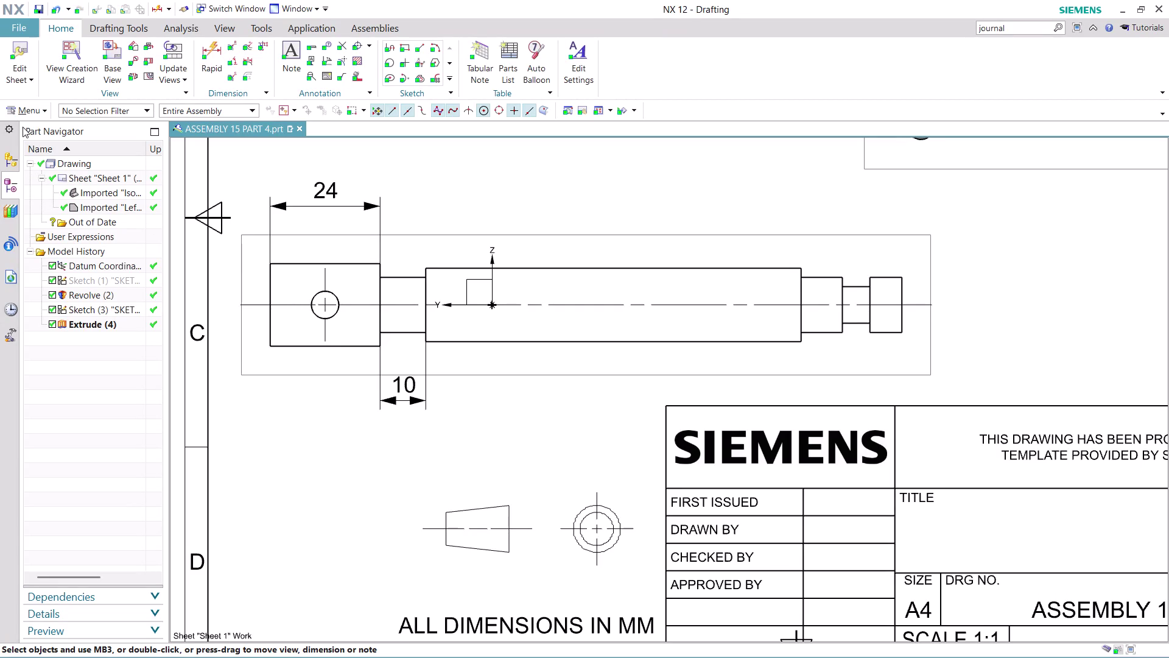
Switch from the drawing to Modeling and reopen Sketch (1) for editing.
click(15, 25)
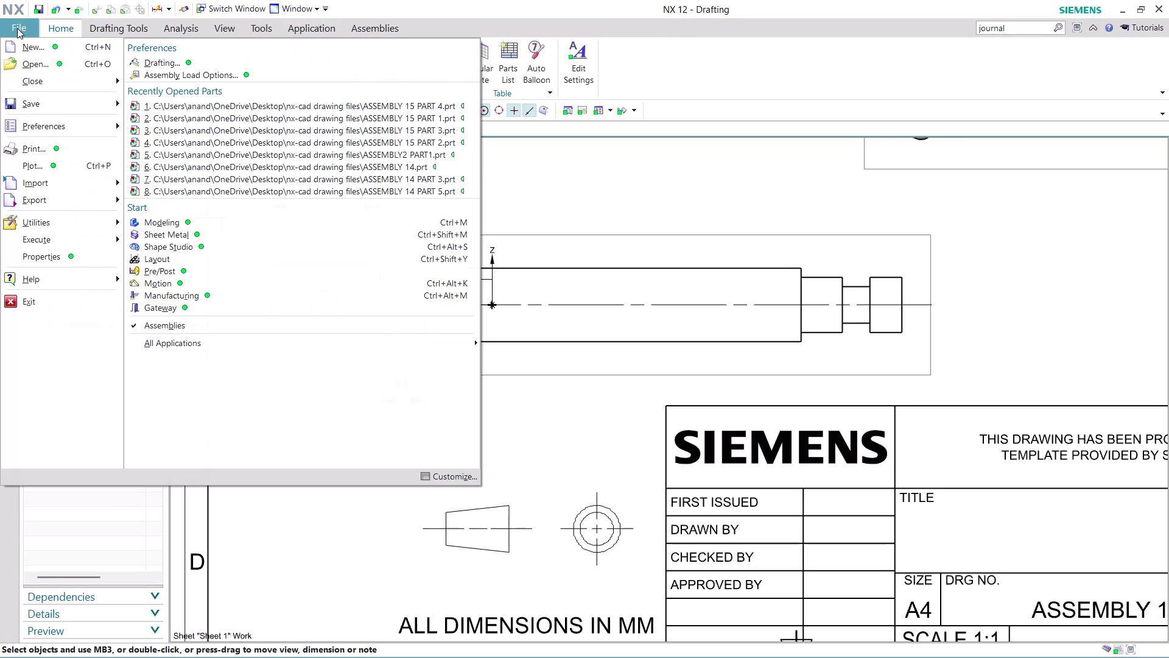
click(212, 224)
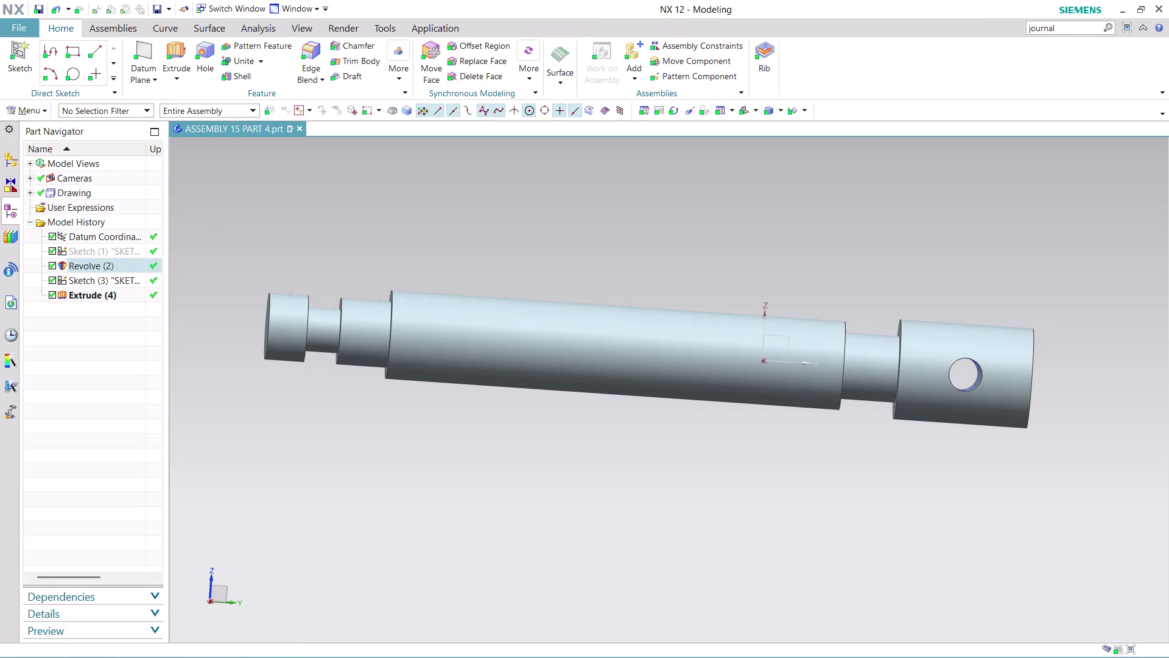
right_click(96, 249)
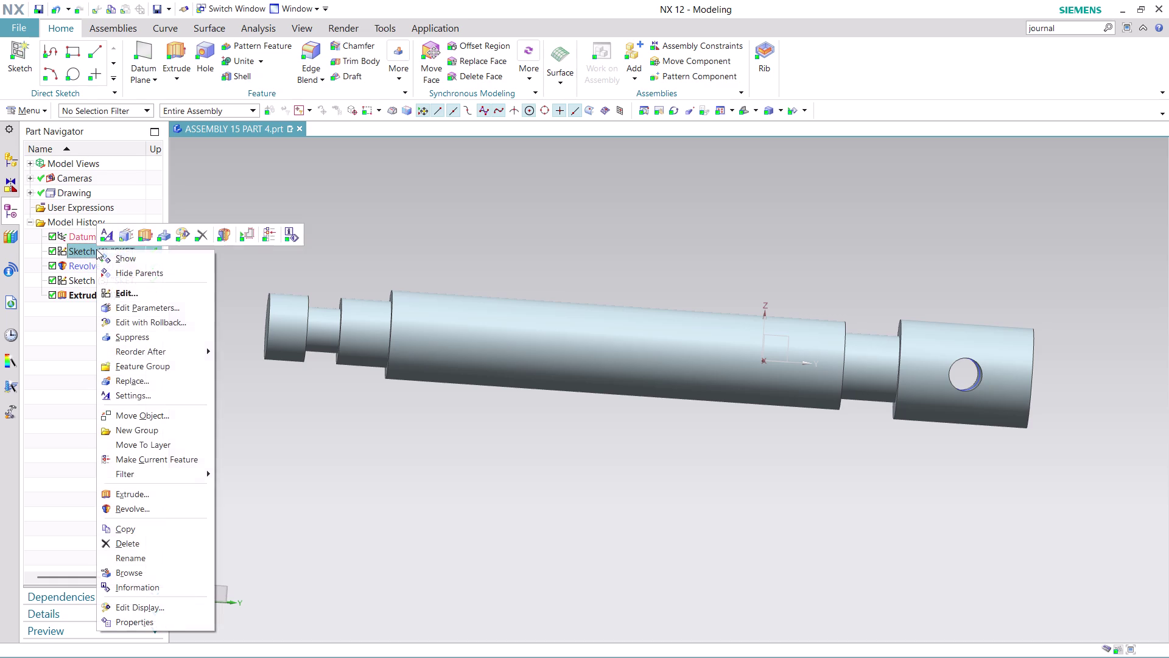
click(175, 320)
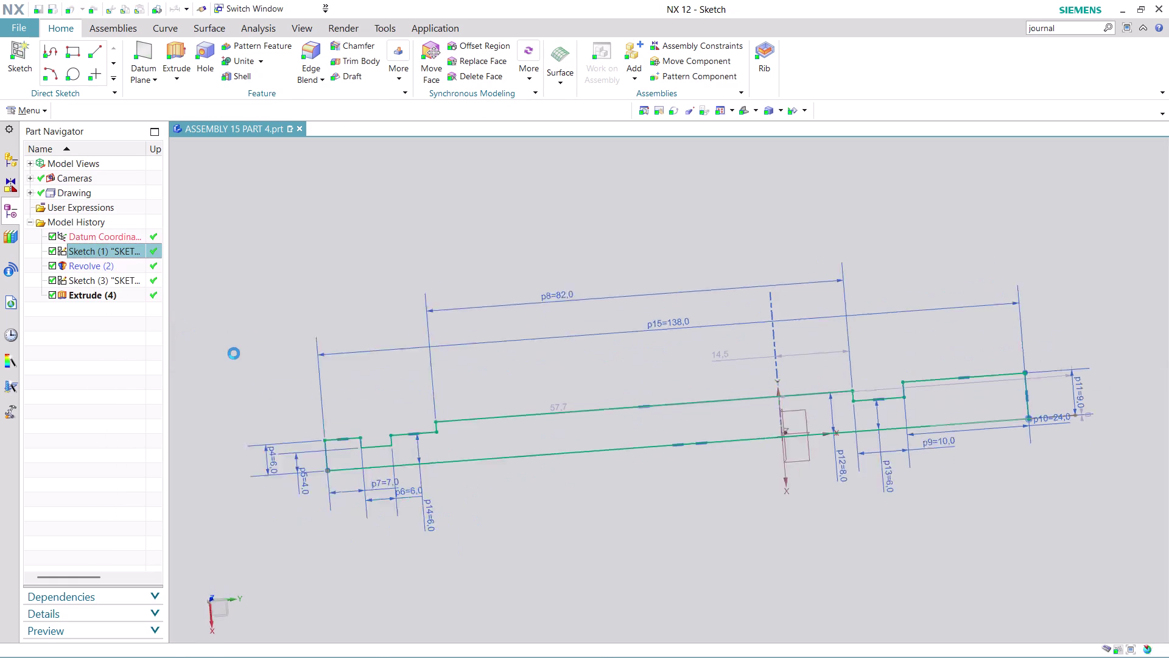
Start applying geometric constraints to the reopened shaft profile sketch.
scroll(up, 3)
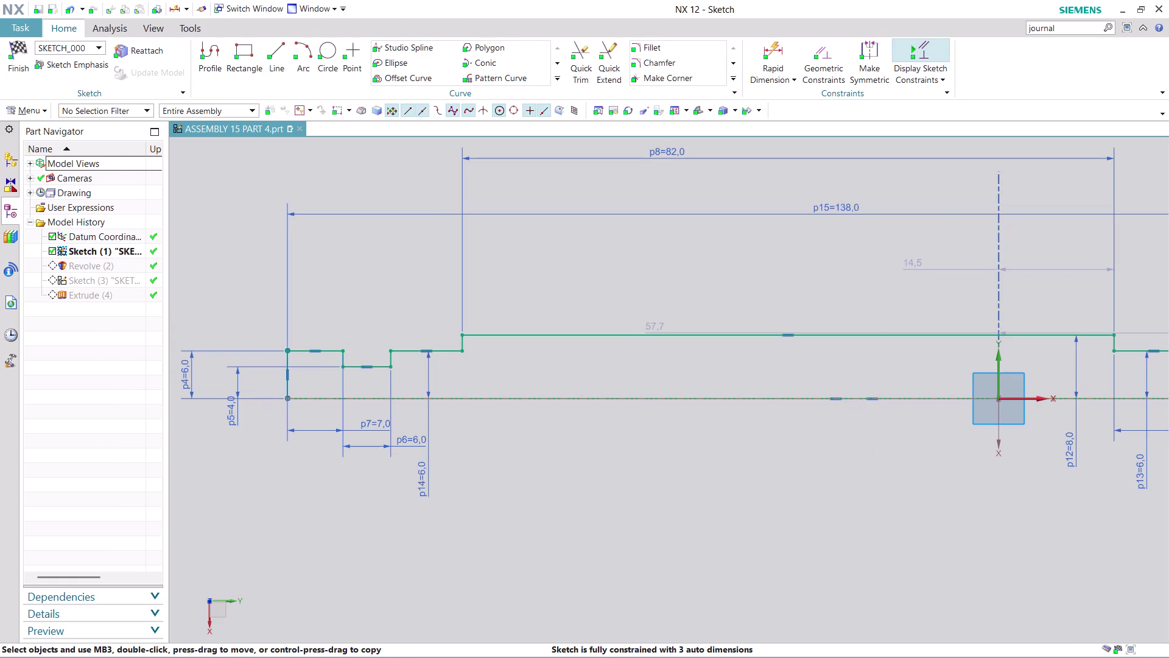
scroll(up, 3)
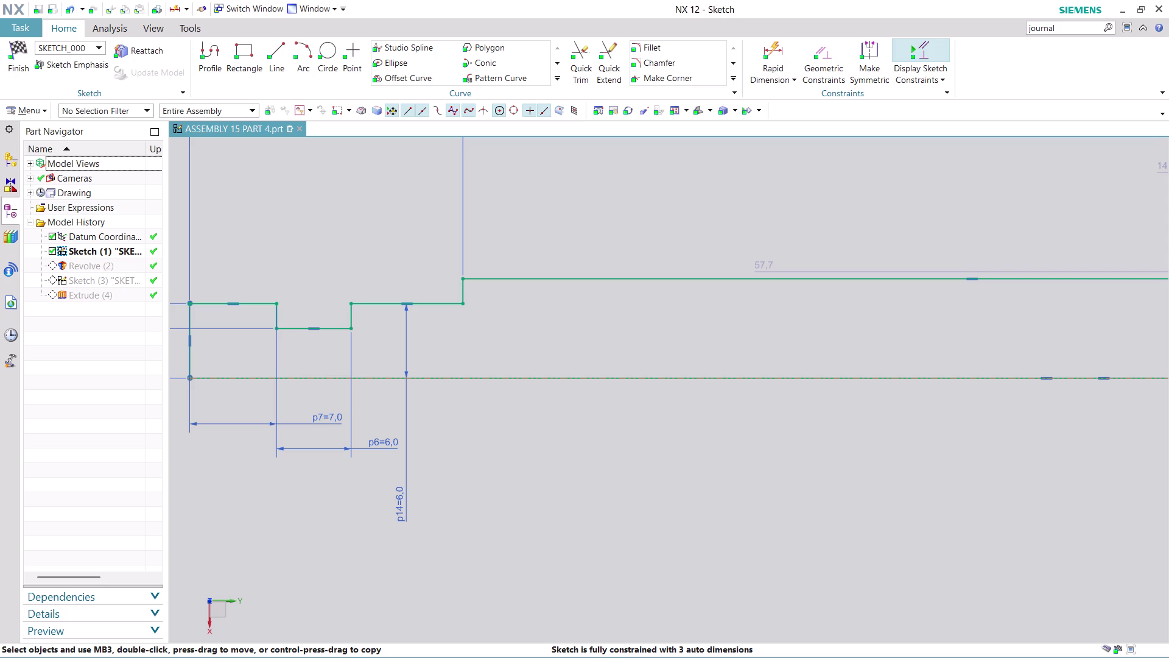
scroll(down, 3)
scroll(up, 3)
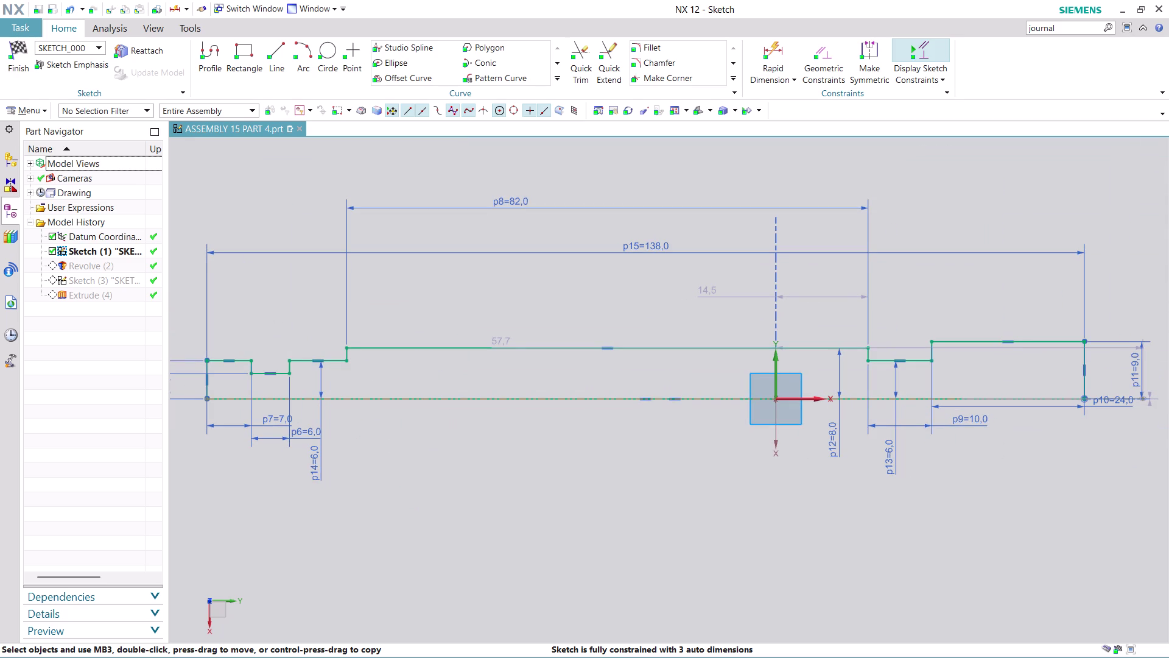
click(828, 56)
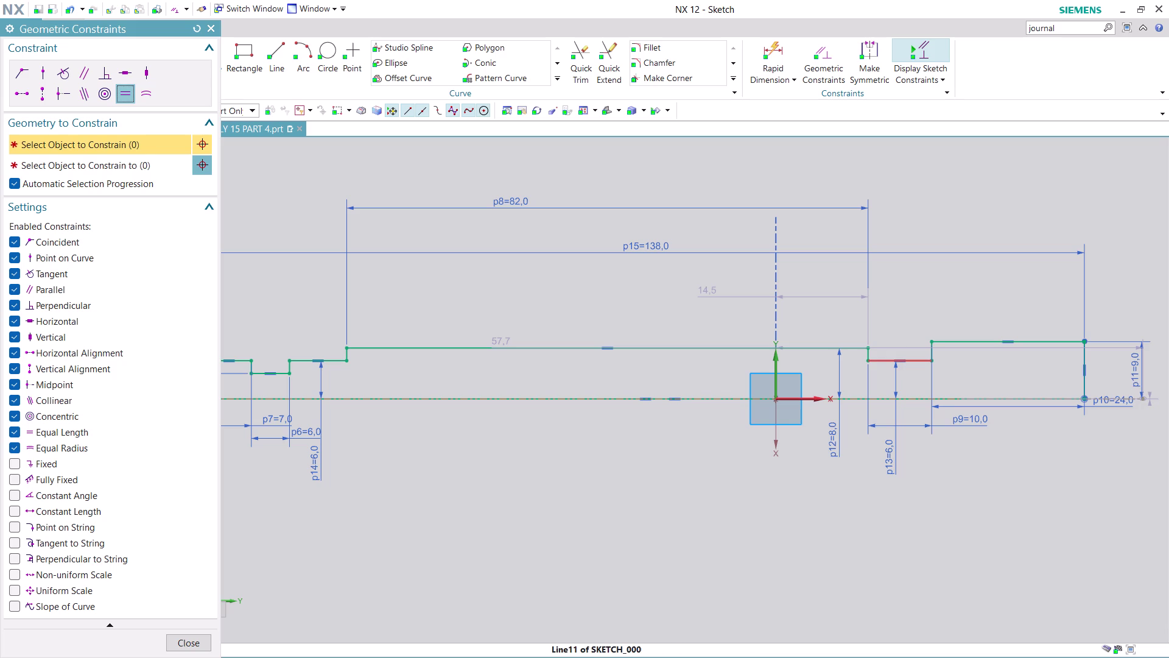
Try an Equal Length constraint on two lines, dismiss the overconstraint warning, and undo it.
click(923, 363)
click(332, 357)
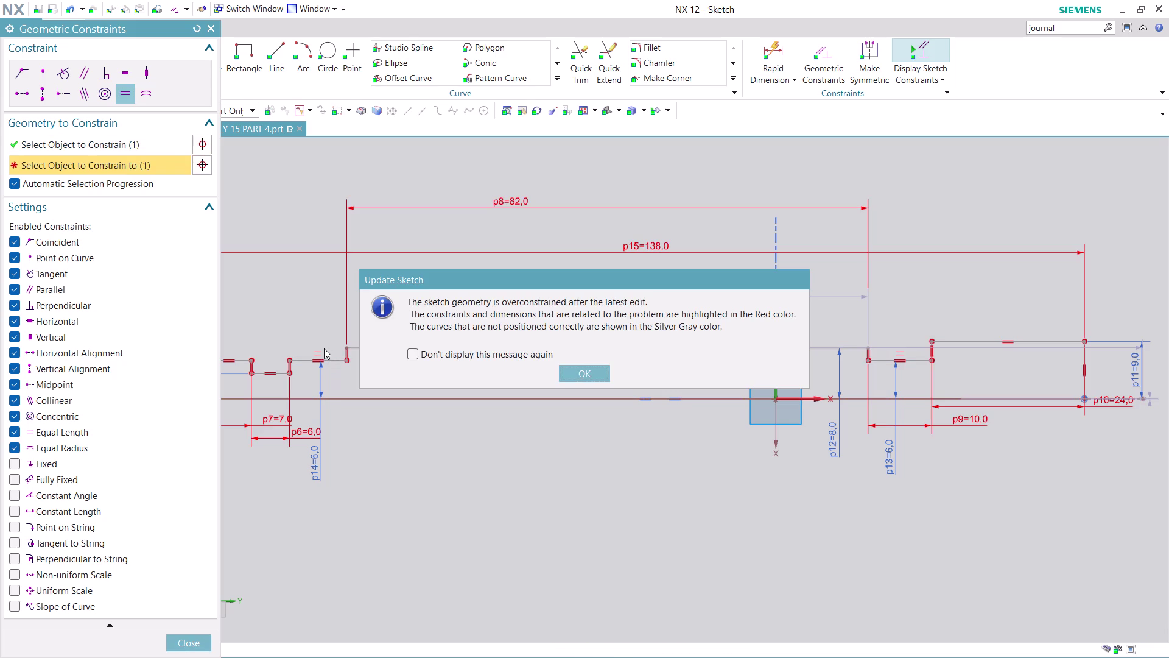
click(601, 375)
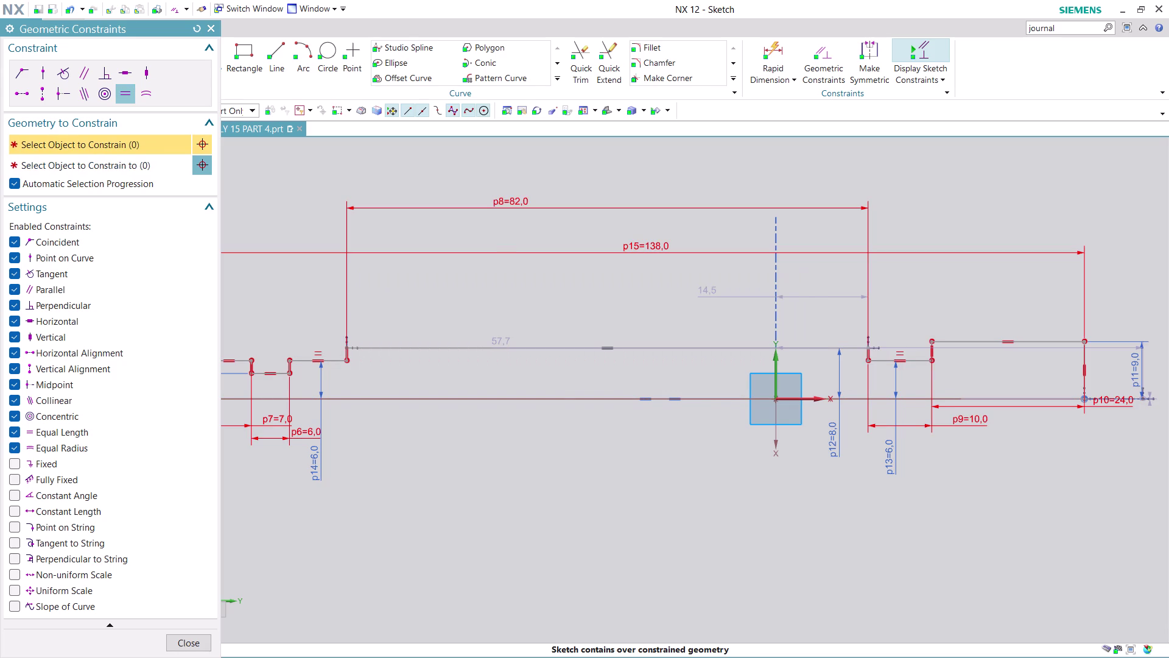
key(ctrl+z)
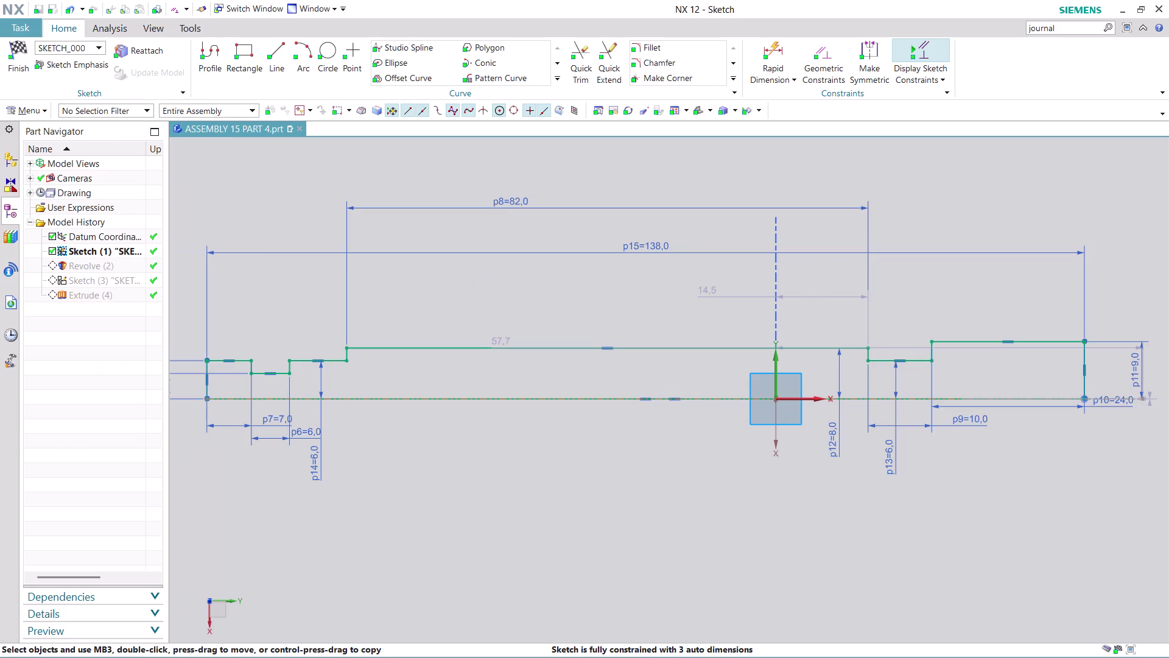
Start Rapid Dimension on the shaft profile sketch.
scroll(up, 3)
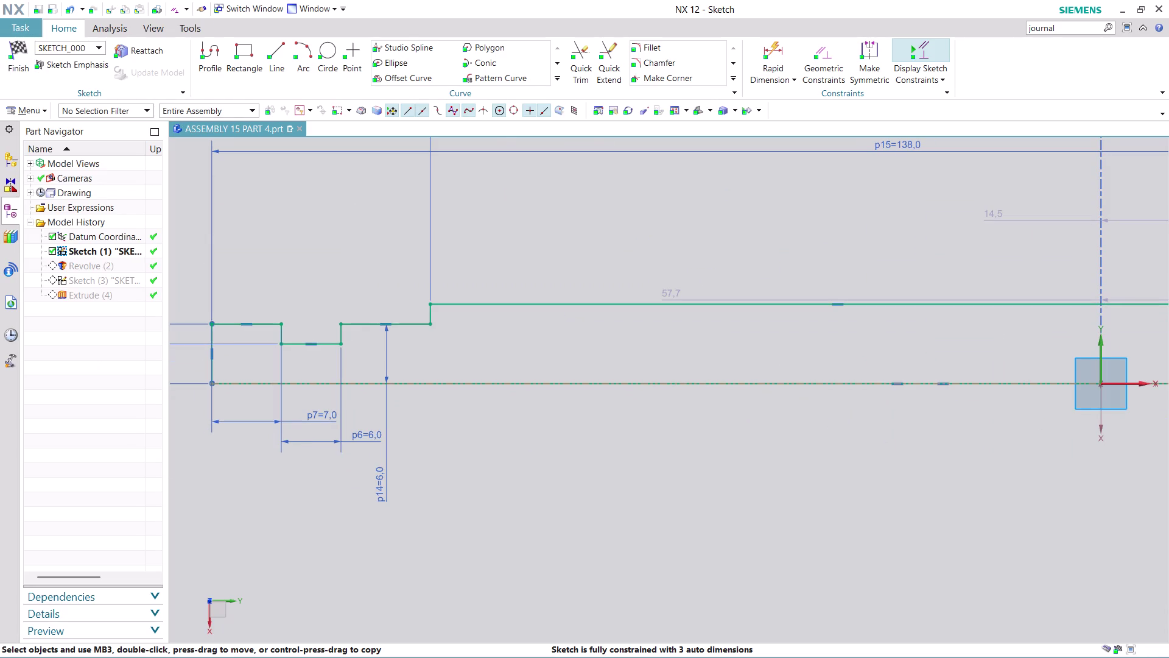
scroll(down, 3)
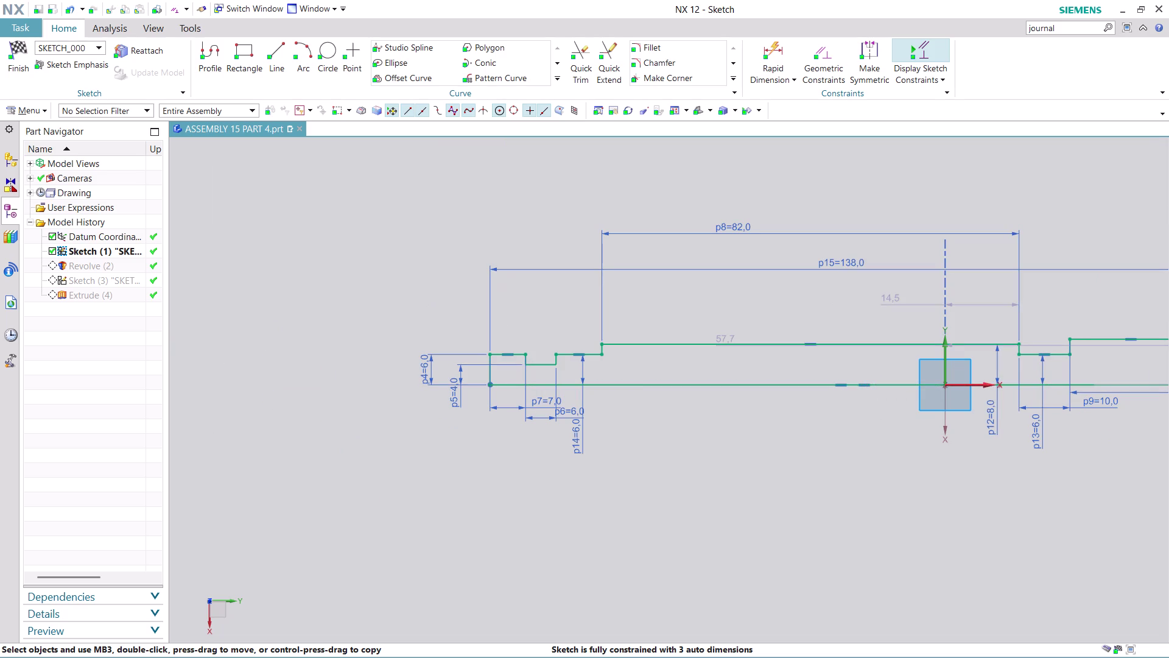
scroll(up, 3)
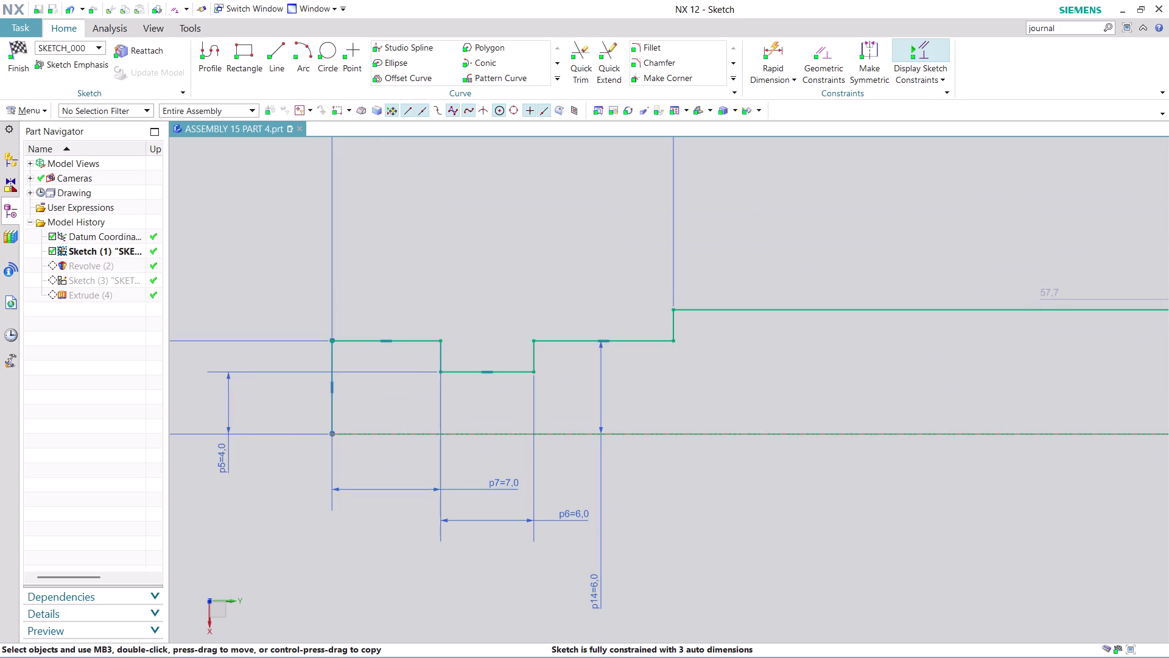
click(775, 45)
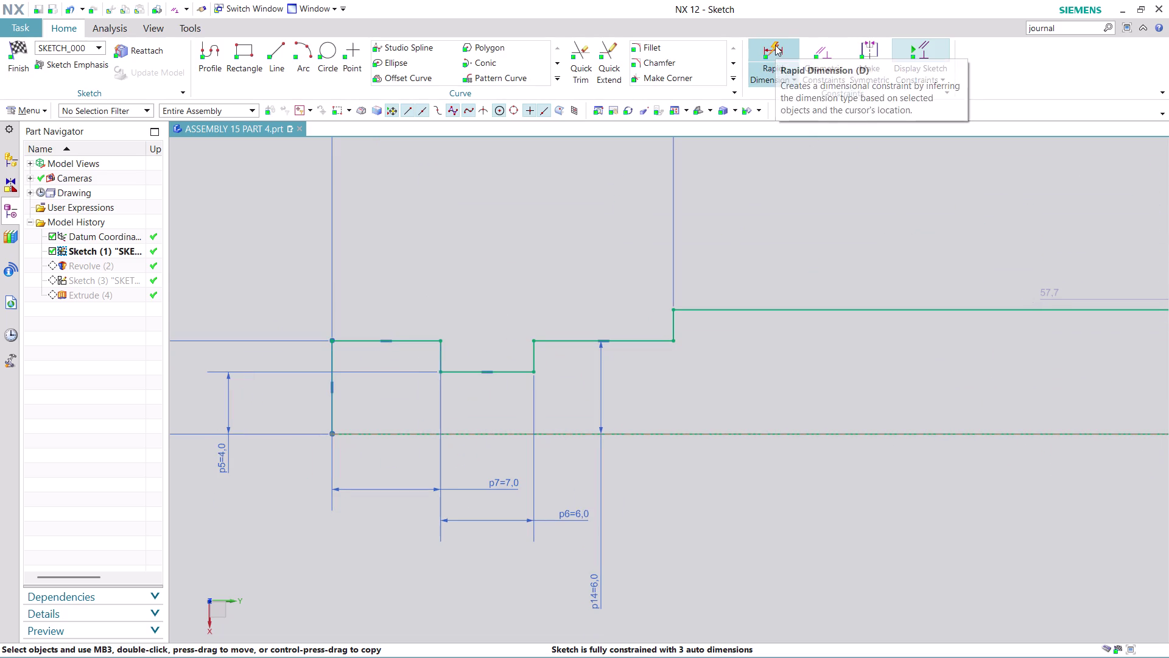
scroll(up, 3)
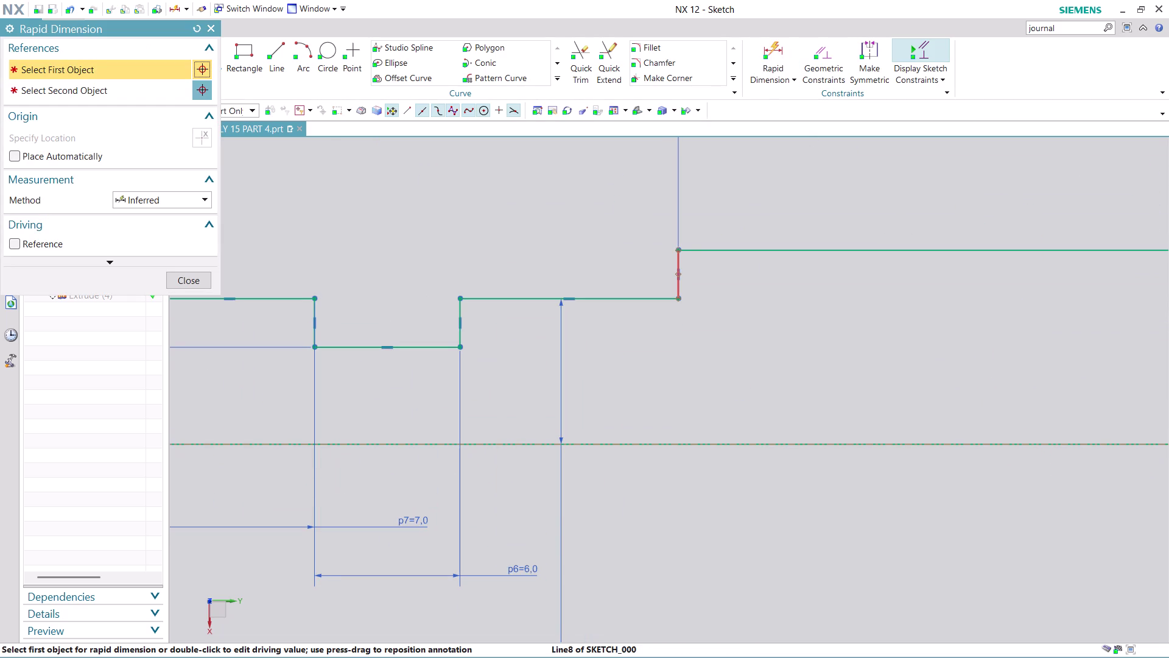
Place a 9 mm dimension between the two step edges and close Rapid Dimension.
click(679, 285)
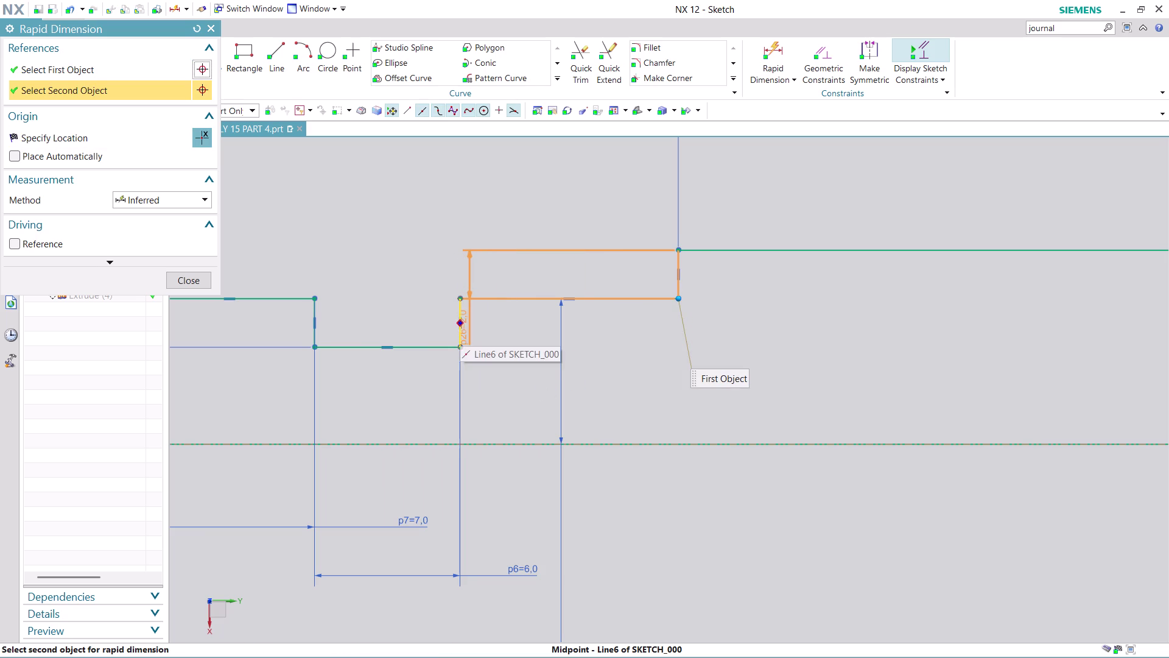
click(460, 340)
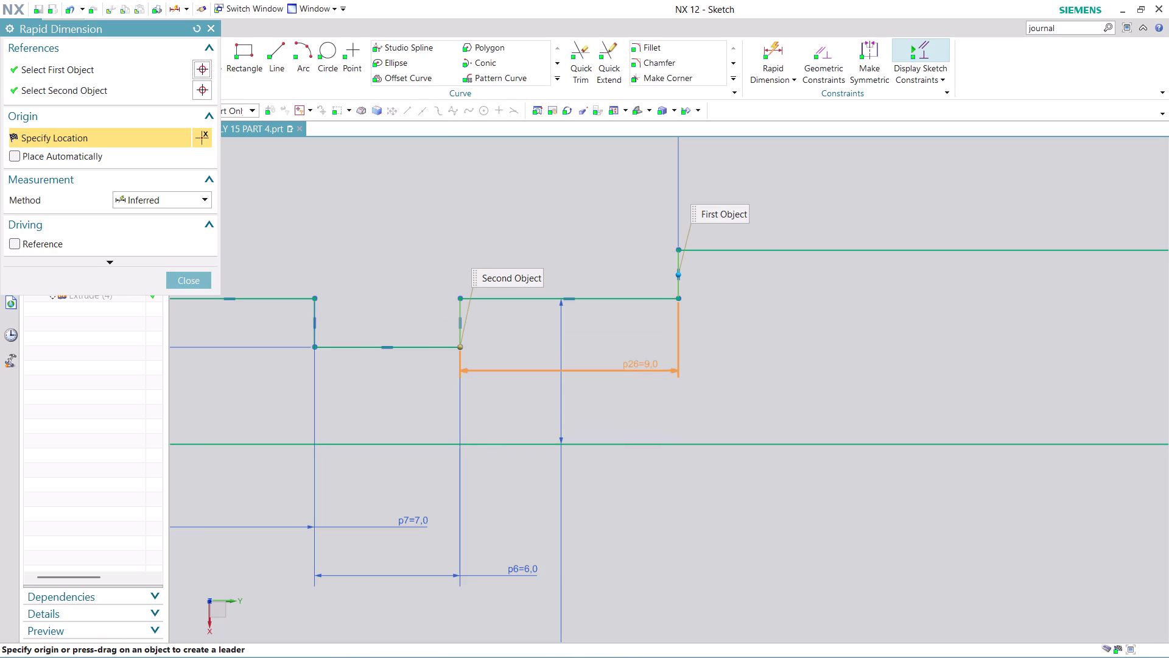
click(629, 355)
click(577, 371)
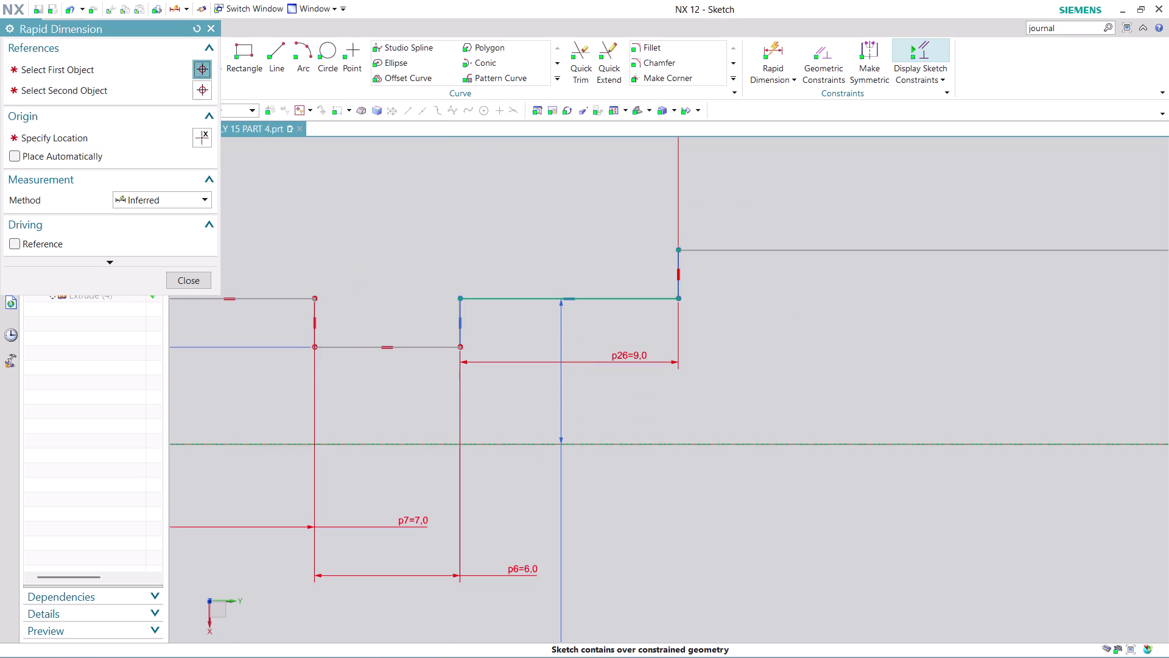
click(185, 284)
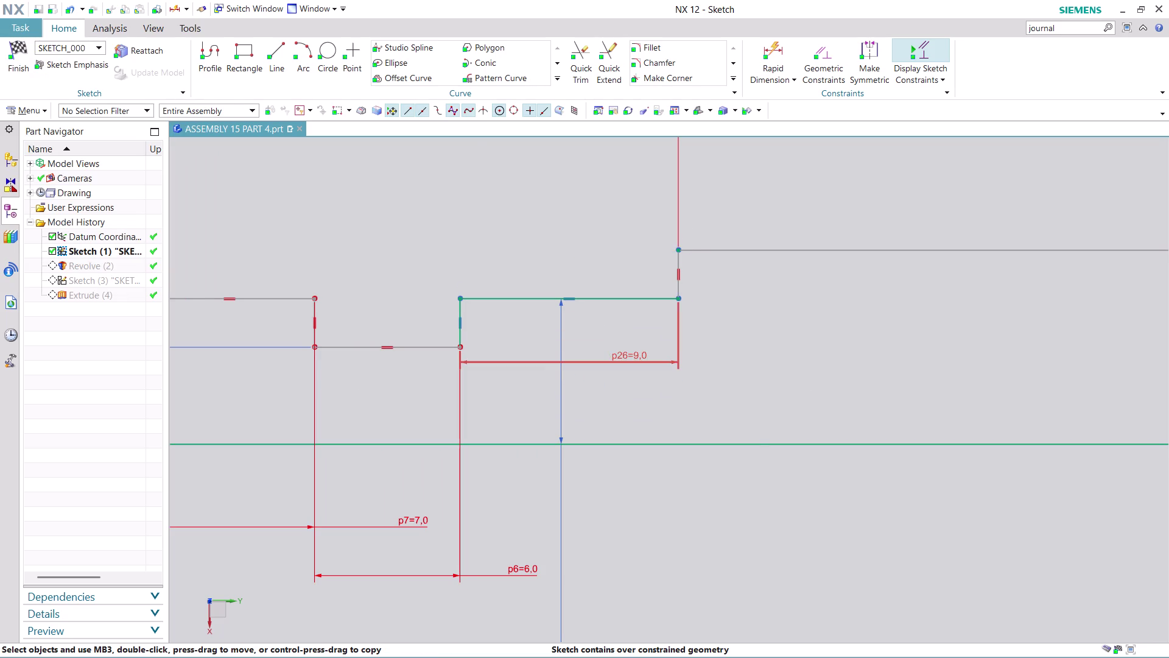
Delete the conflicting 9 mm dimension p26.
right_click(609, 362)
click(665, 521)
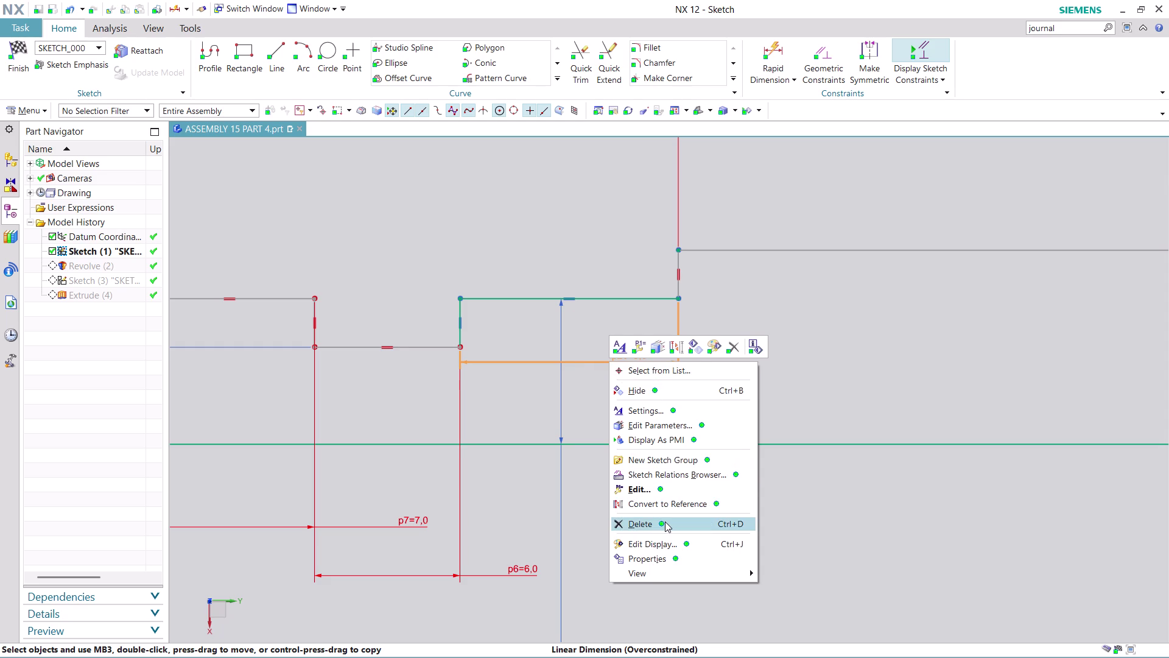
click(593, 365)
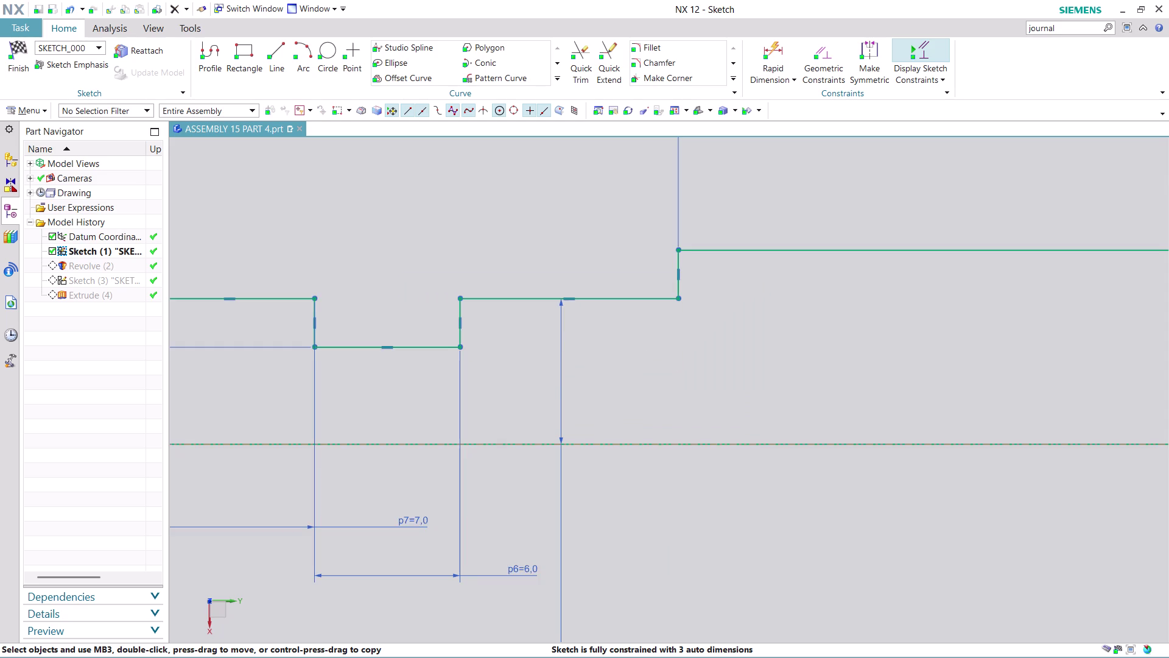
scroll(down, 3)
scroll(down, 3)
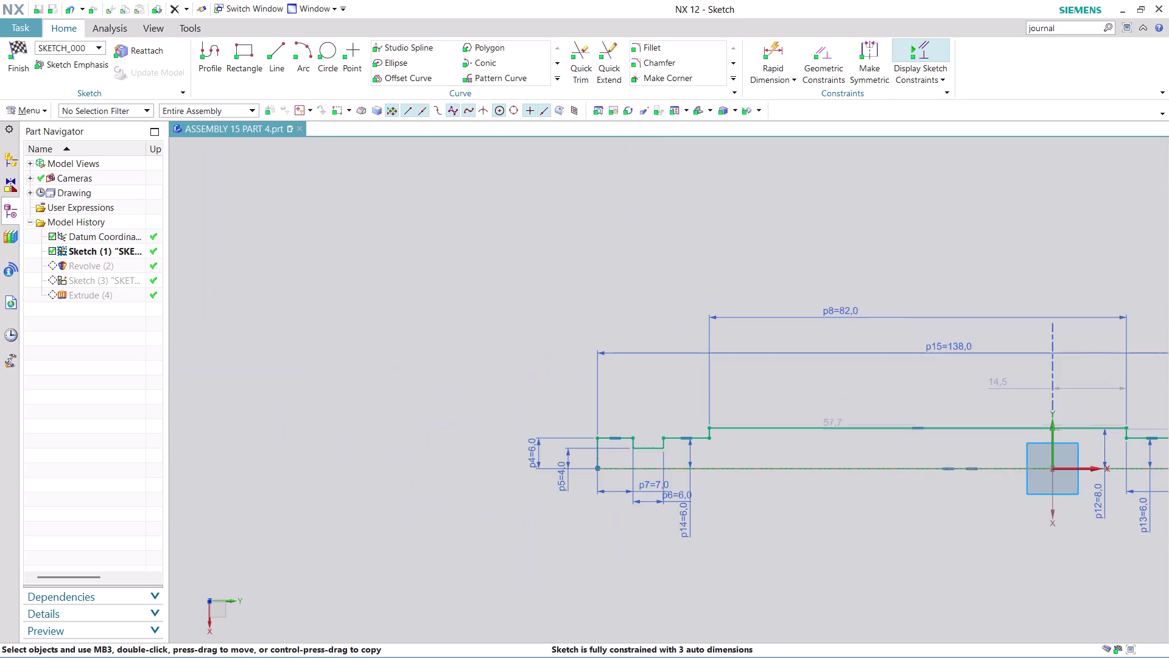
scroll(up, 3)
scroll(down, 3)
scroll(up, 3)
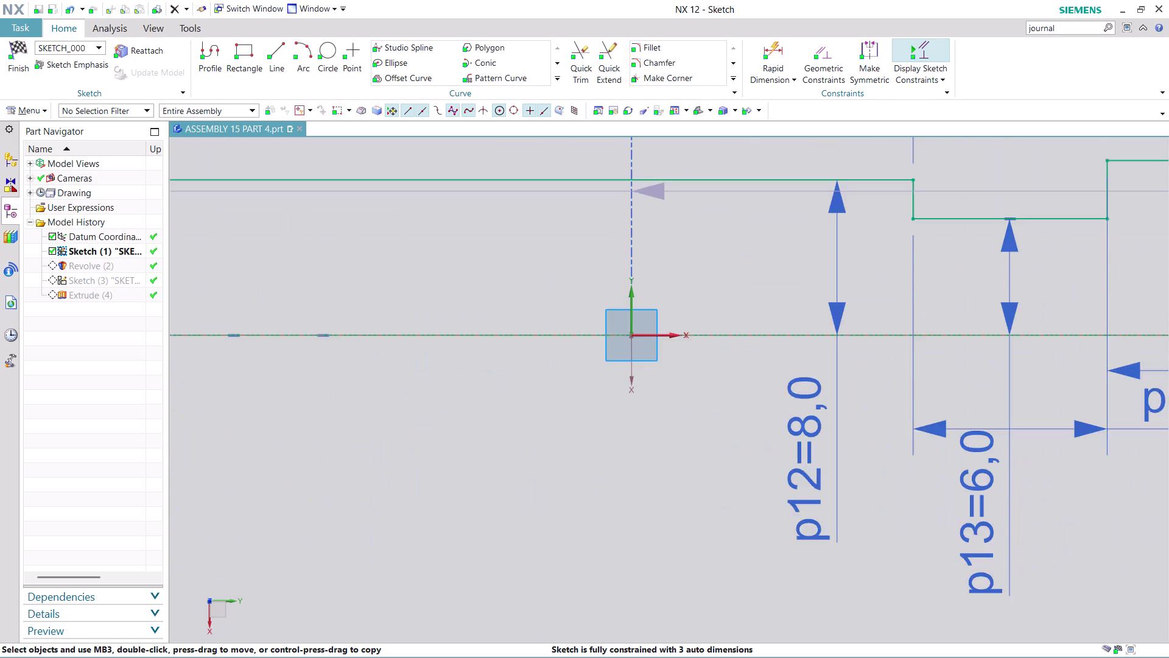
scroll(down, 3)
scroll(down, 3)
middle_drag(989, 529, 989, 529)
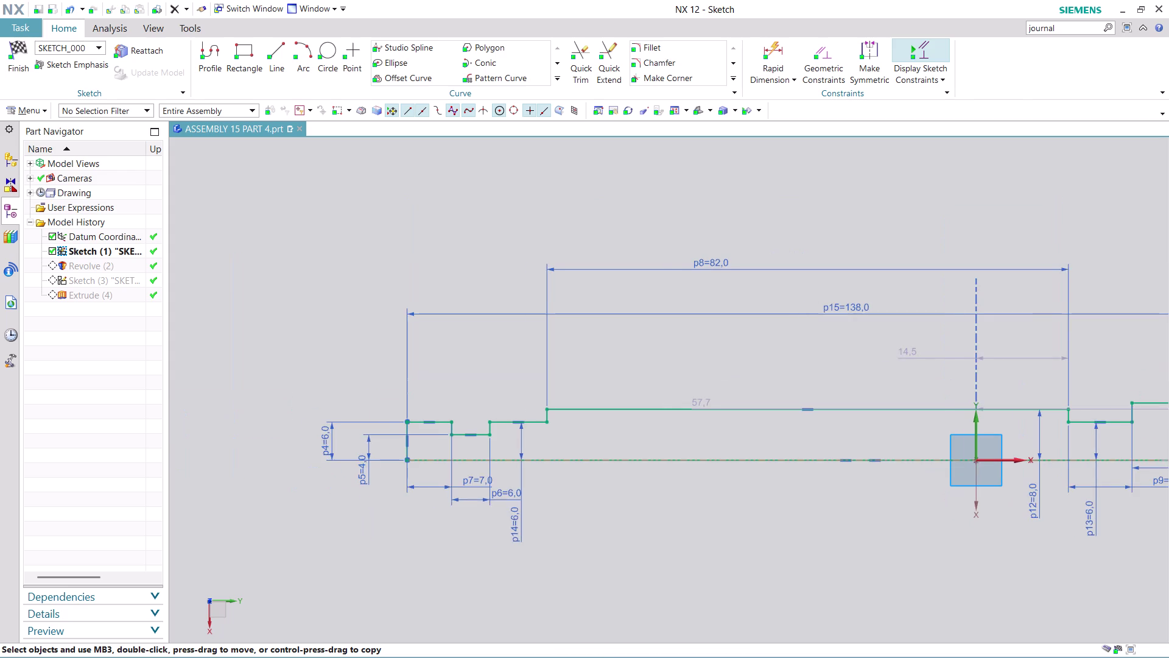
middle_drag(988, 529, 747, 486)
scroll(up, 3)
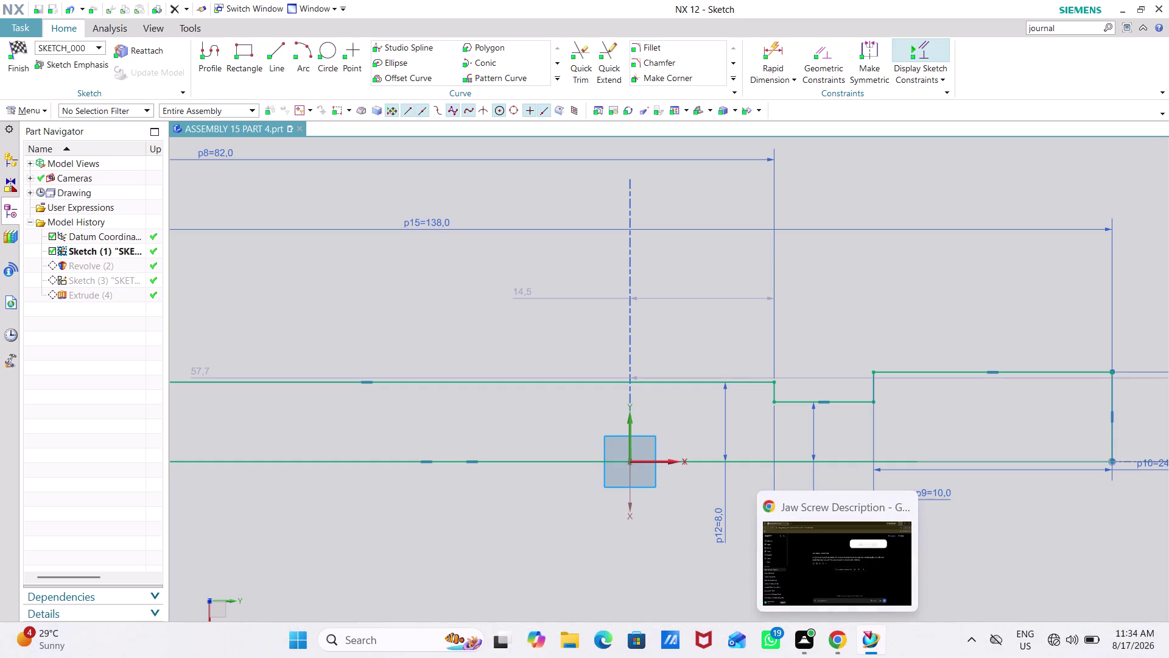
key(c)
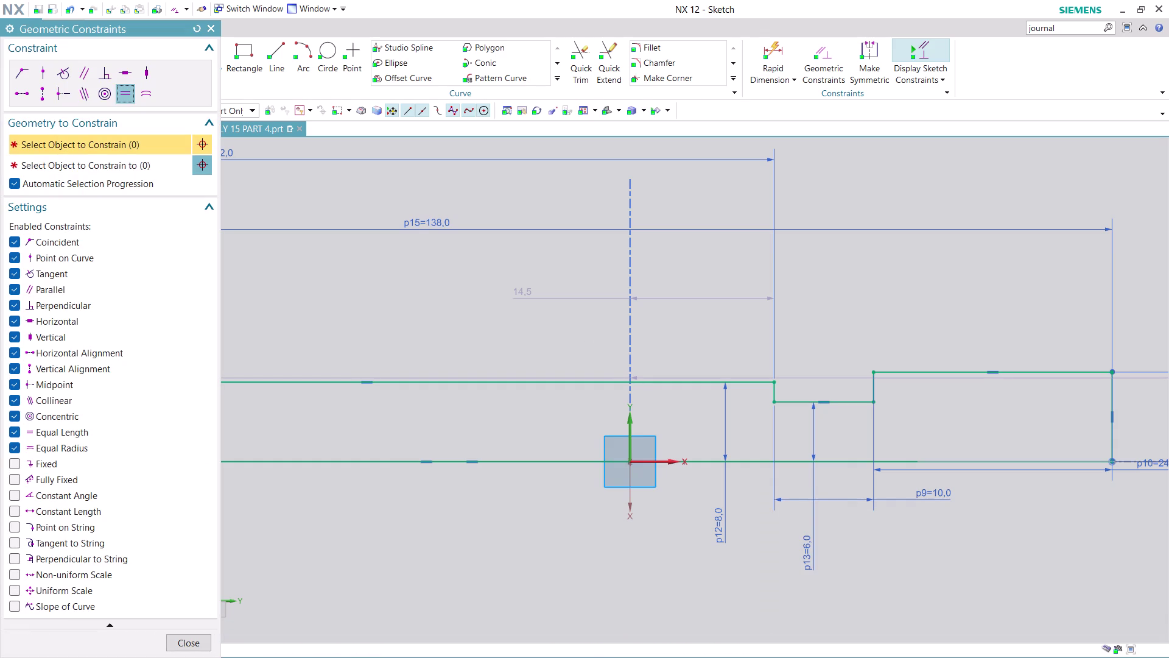
key(Escape)
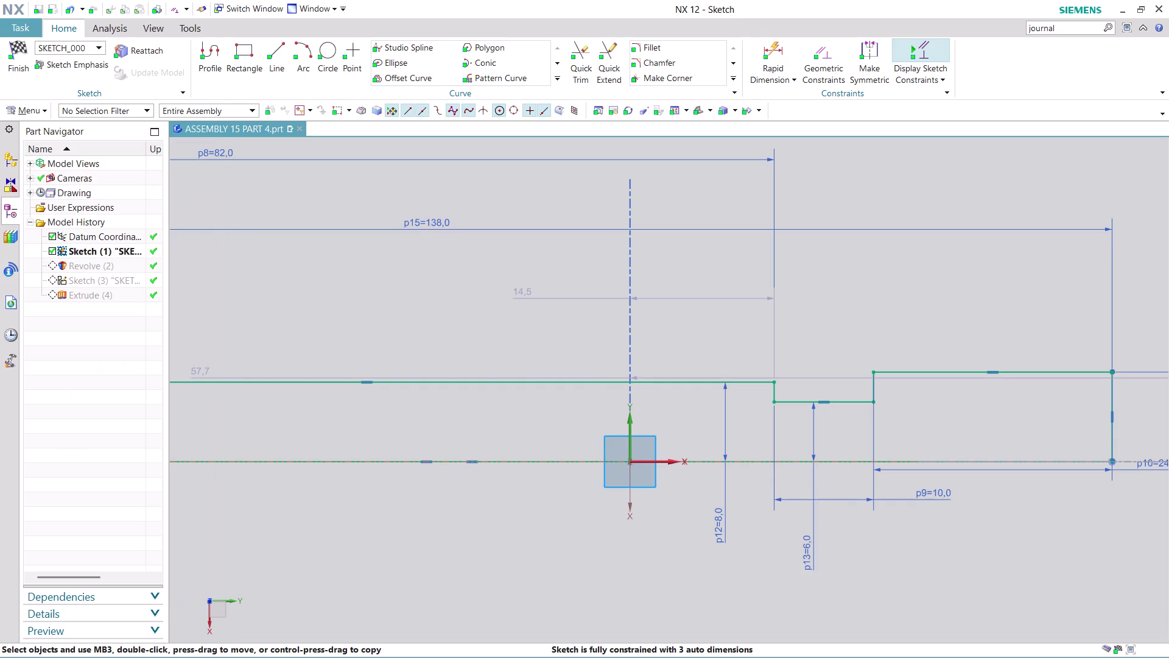
key(c)
key(Escape)
scroll(down, 3)
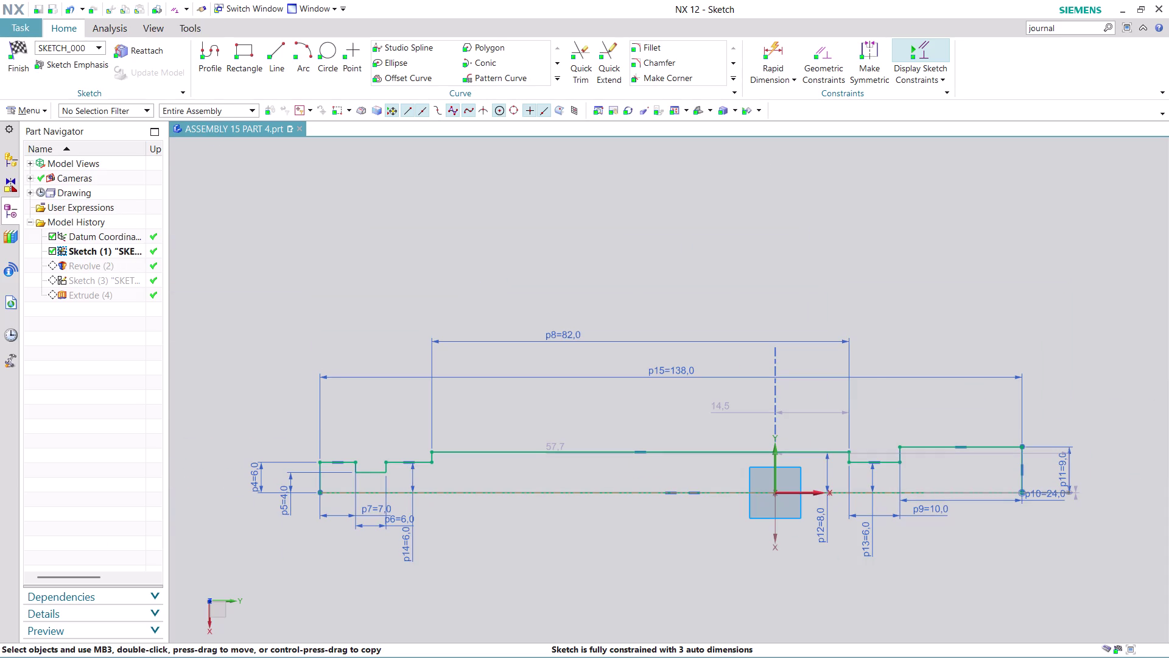
click(20, 63)
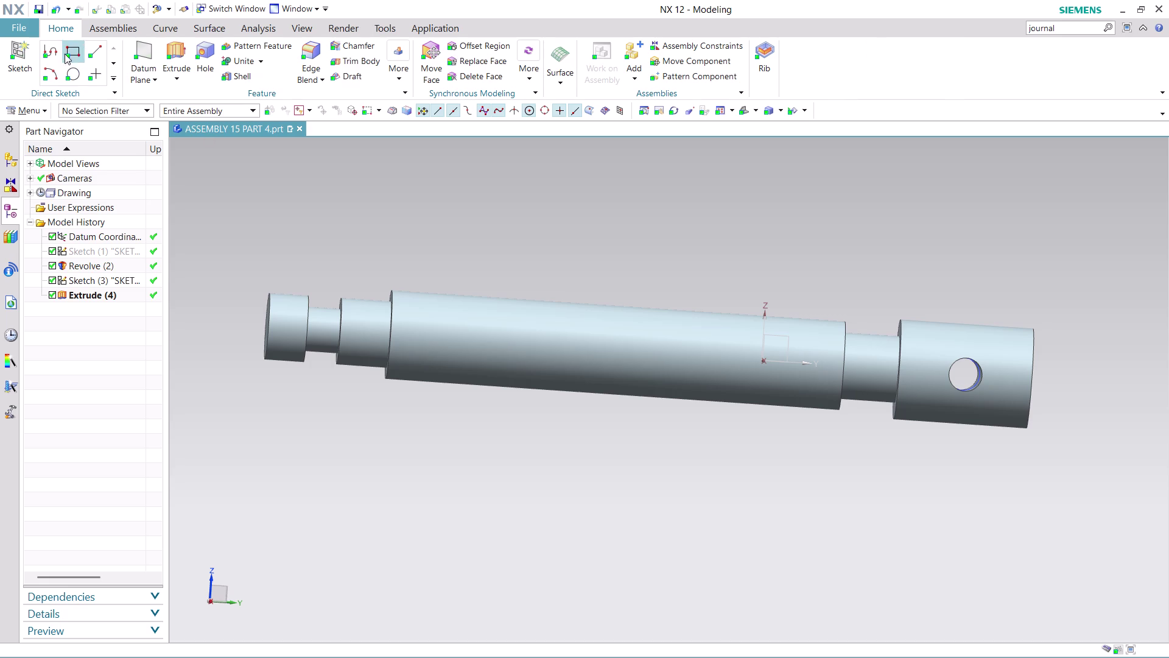
Switch to the Drafting application and start Rapid Dimension on the shaft sheet.
click(22, 29)
click(211, 260)
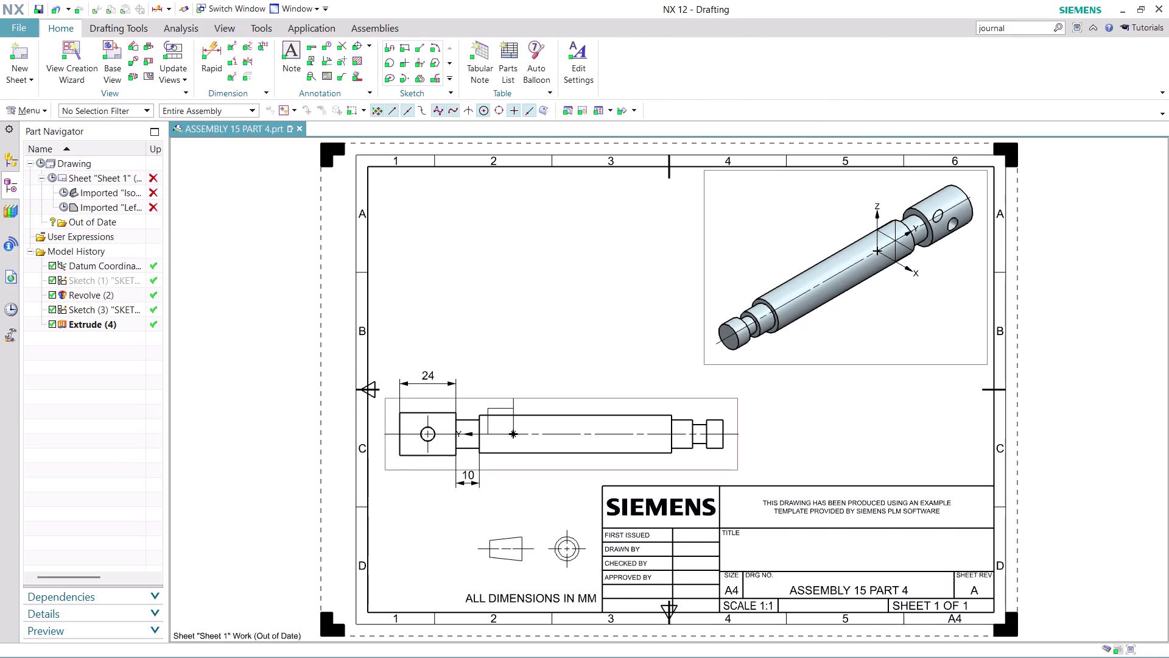
scroll(up, 3)
scroll(up, 3)
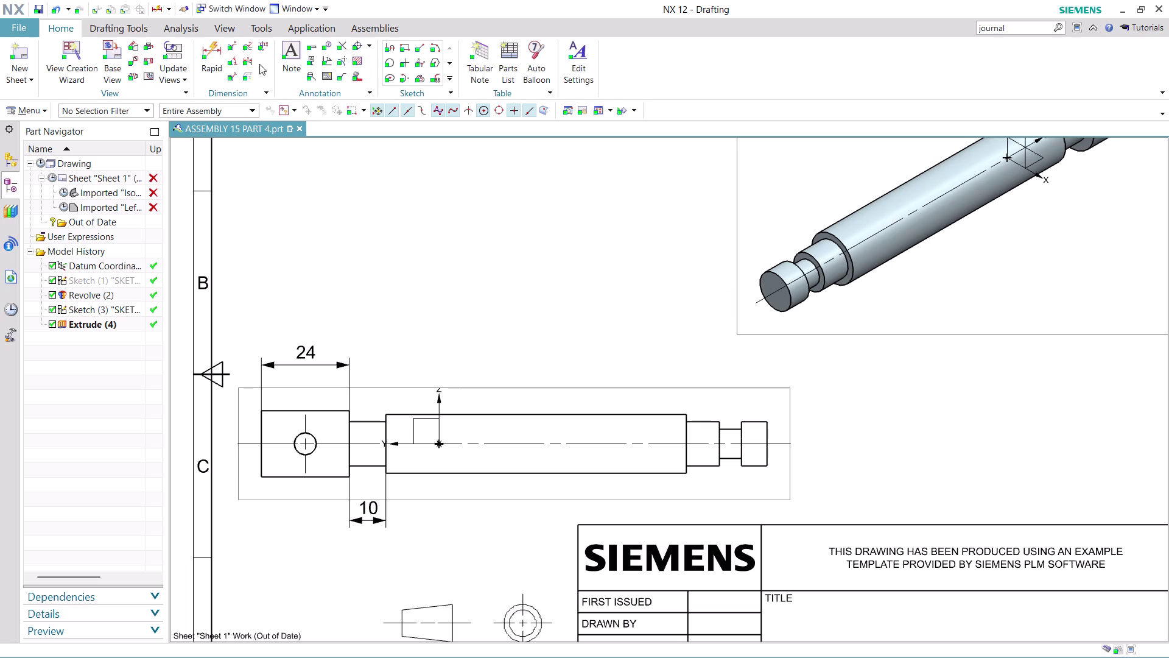
click(217, 40)
Cancel an unwanted diameter dimension and dimension the long step as 82 above the shaft.
scroll(up, 3)
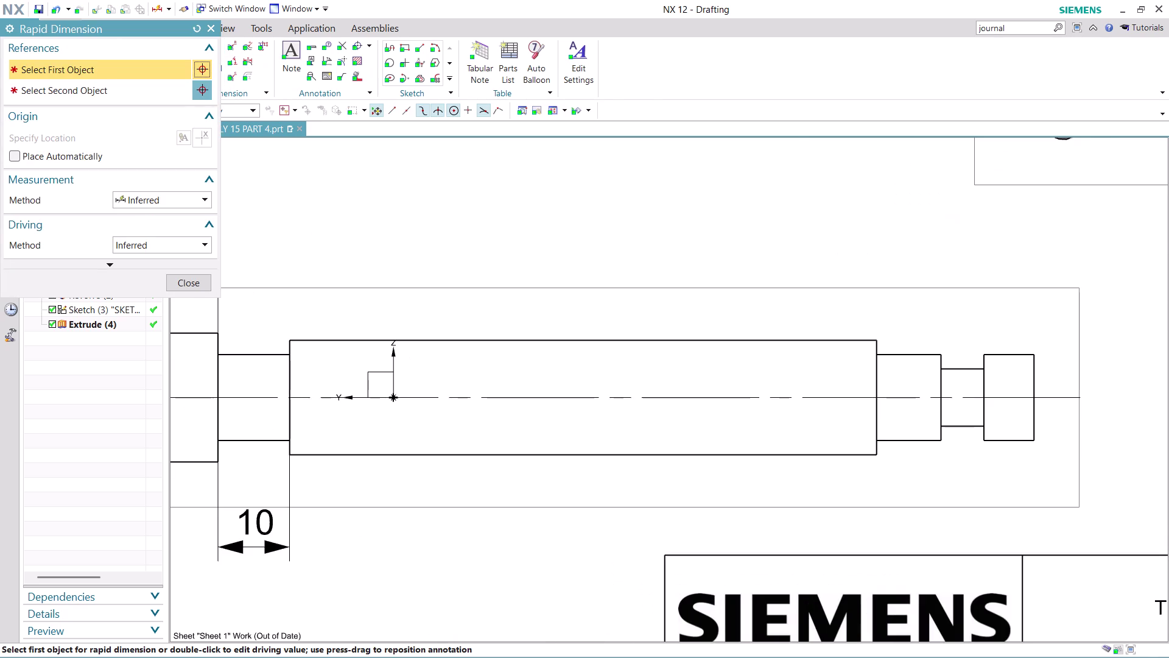
click(290, 377)
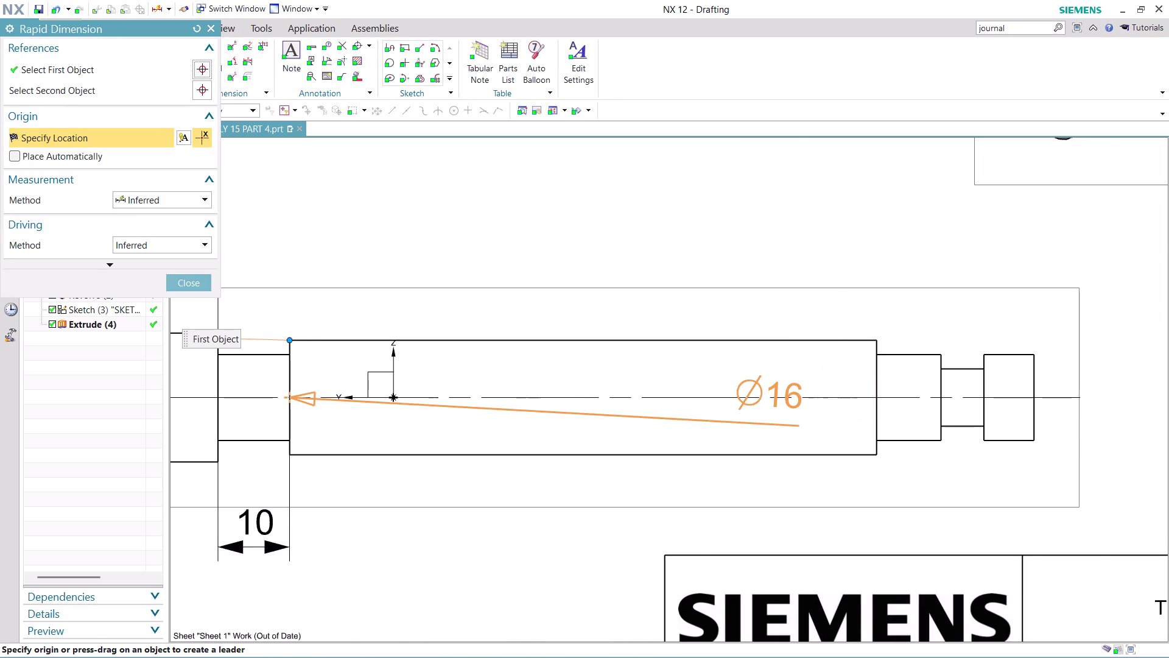
key(Escape)
scroll(up, 3)
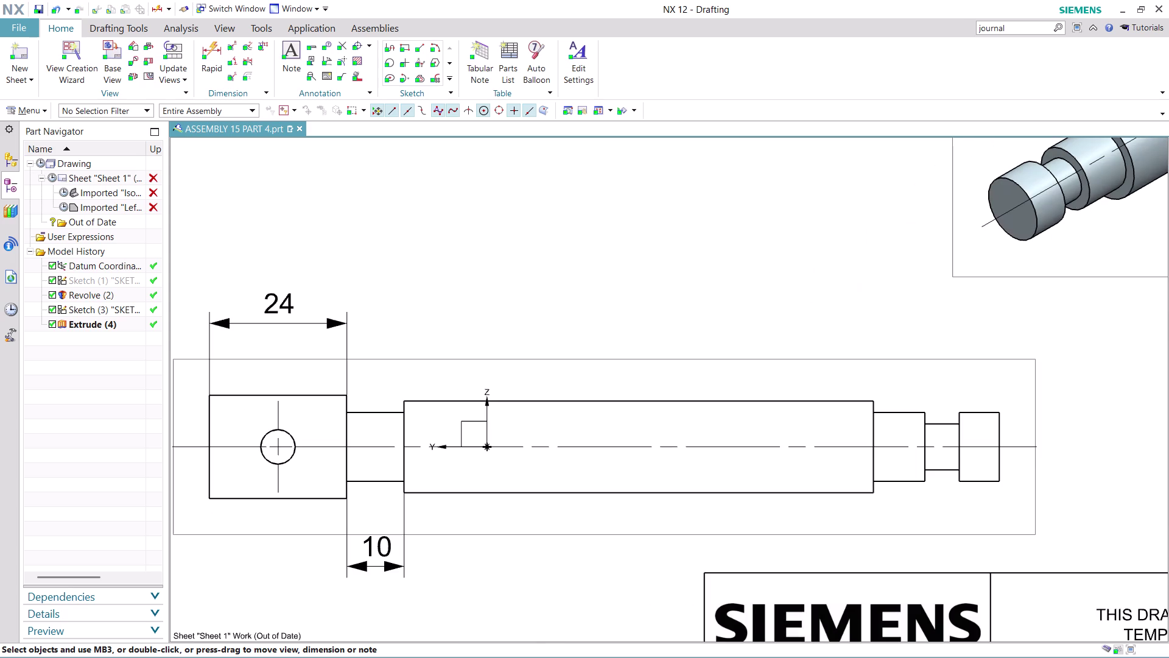
click(206, 51)
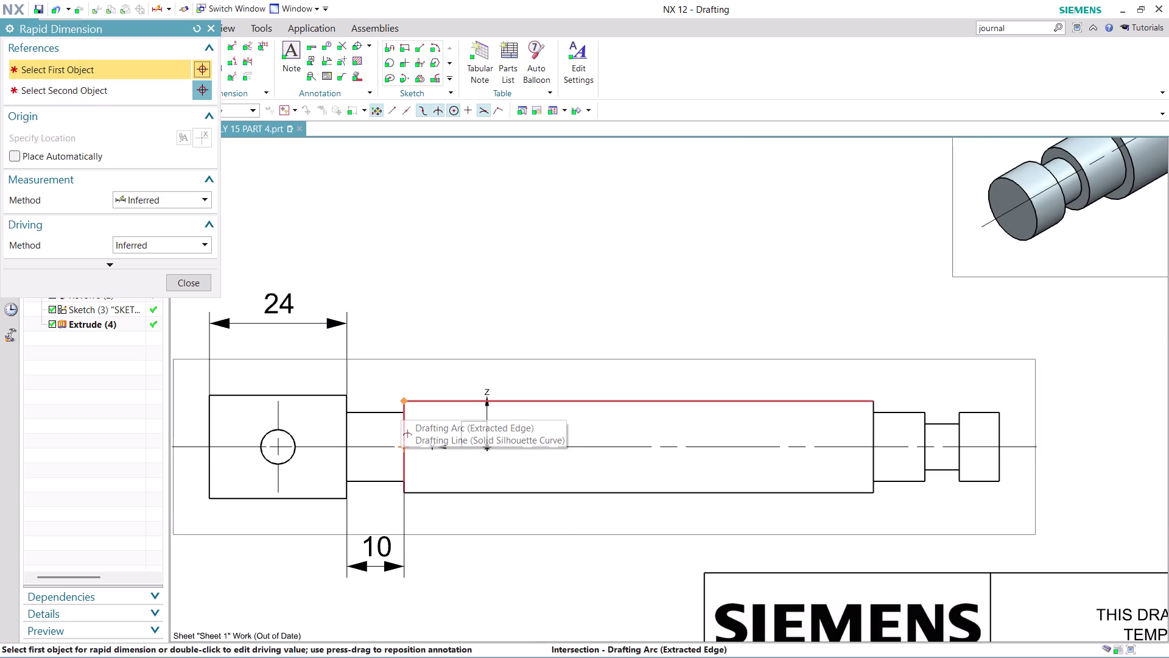
click(403, 401)
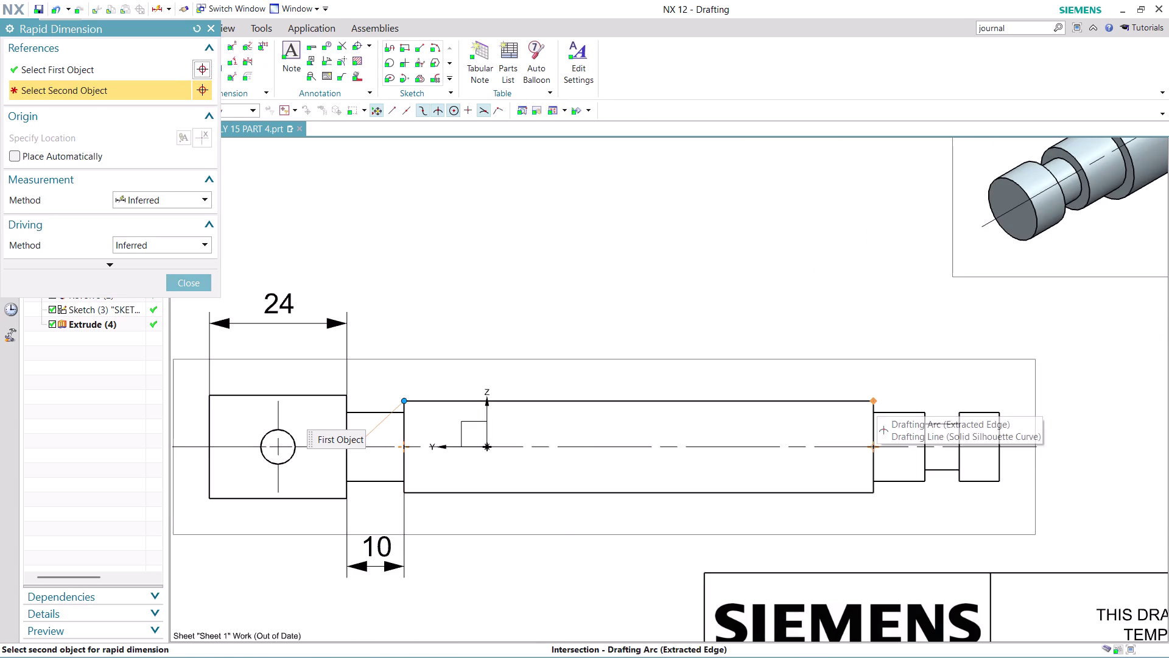
click(874, 399)
click(662, 301)
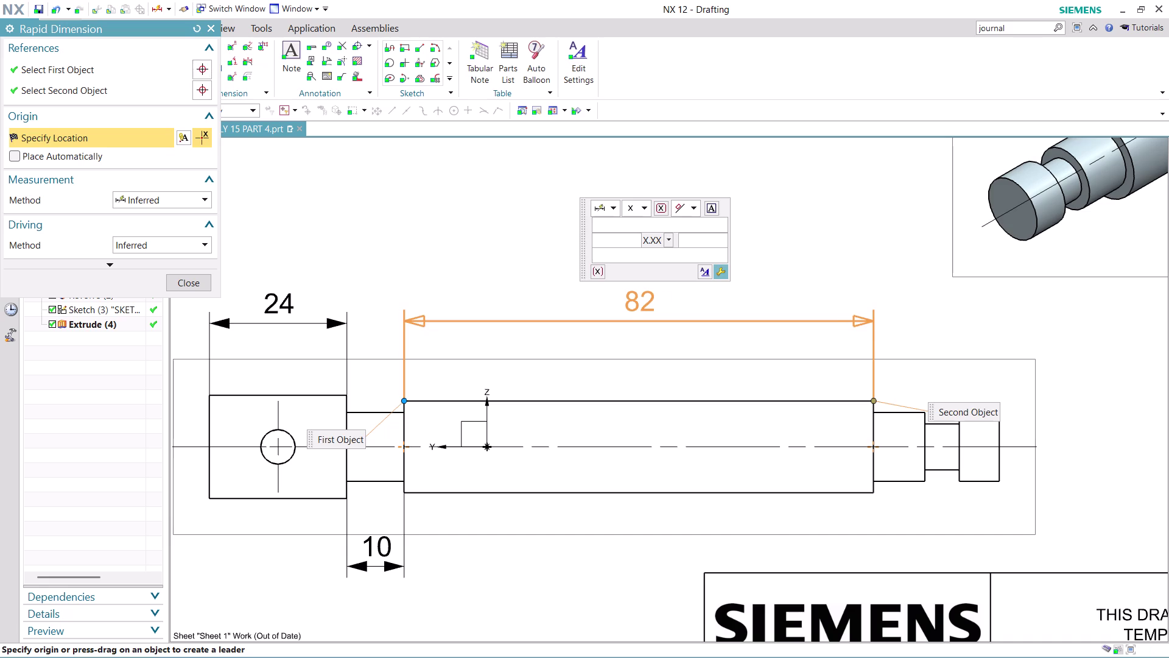
scroll(up, 3)
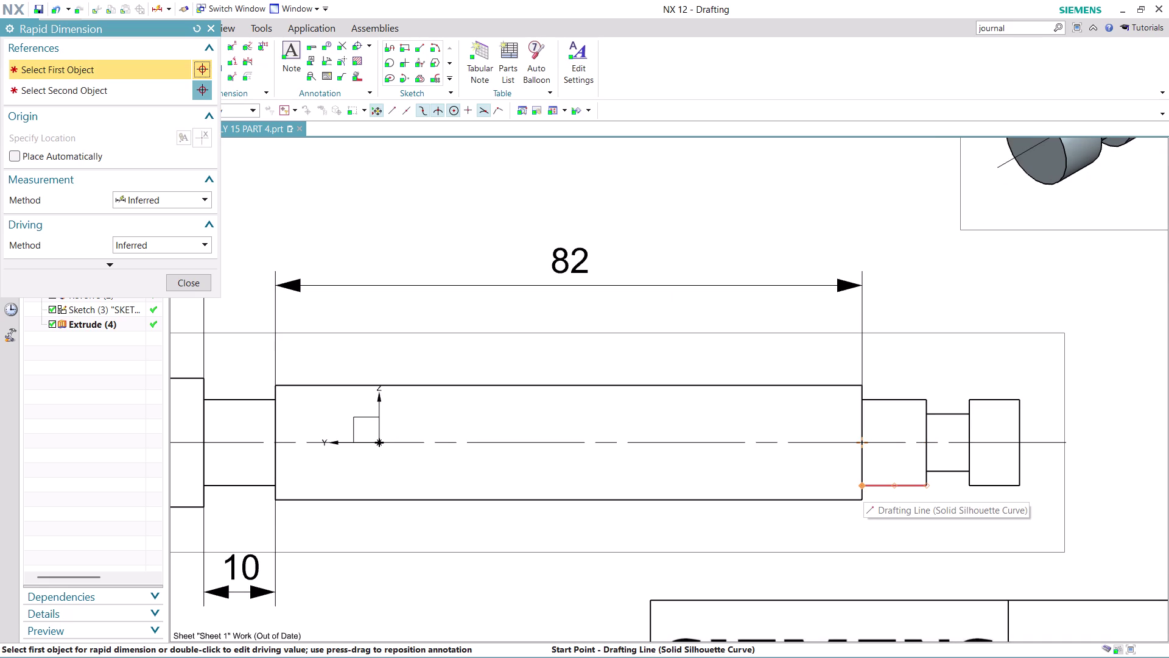
Dimension the narrow neck as 6, placed above it.
click(927, 413)
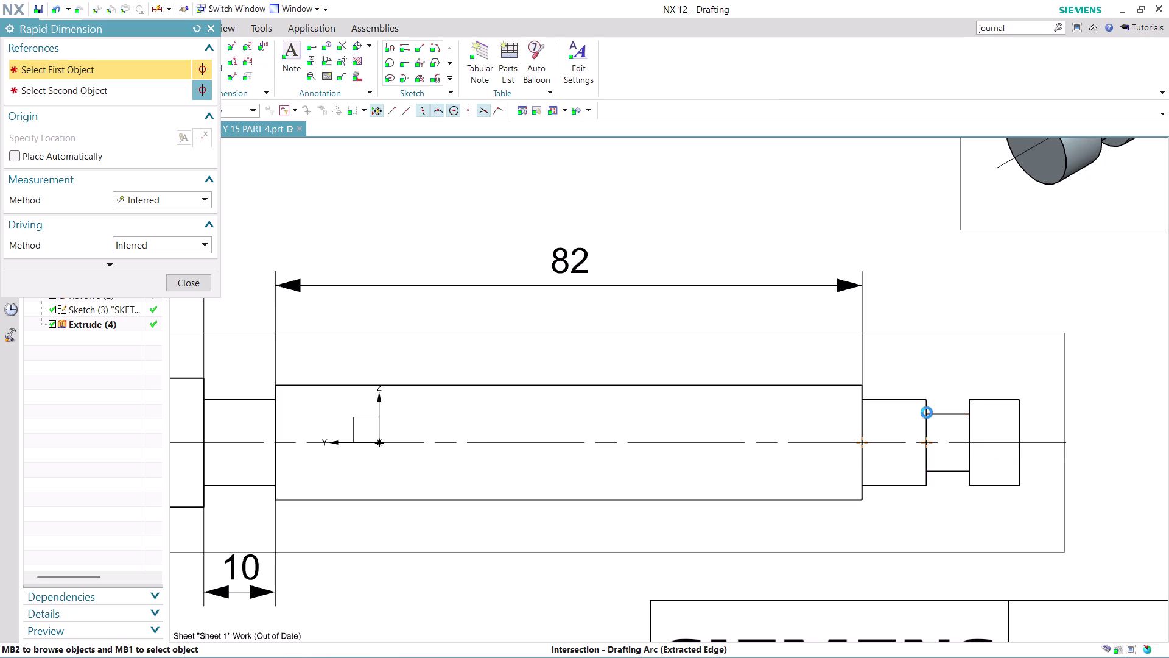
click(992, 427)
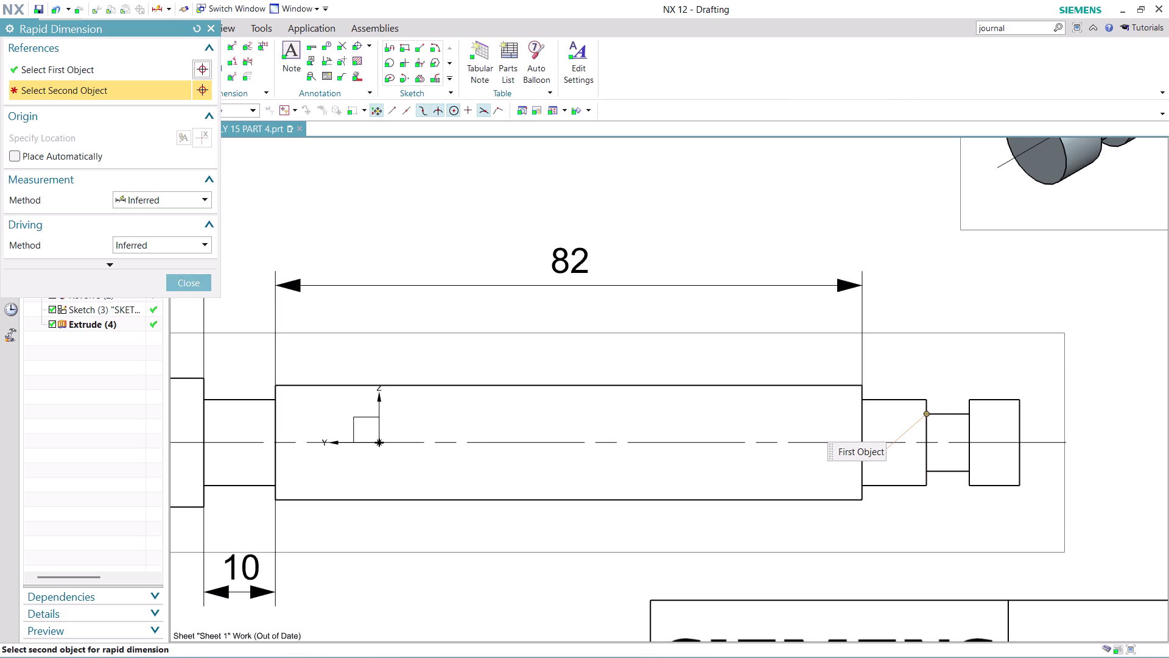
click(970, 413)
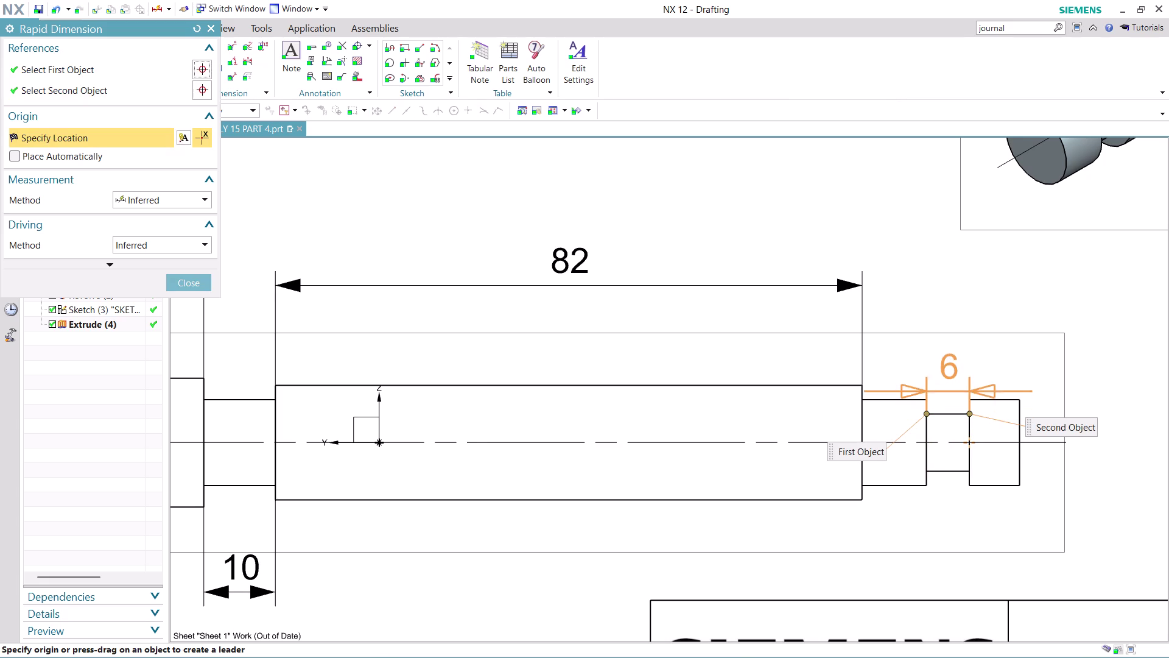
click(936, 347)
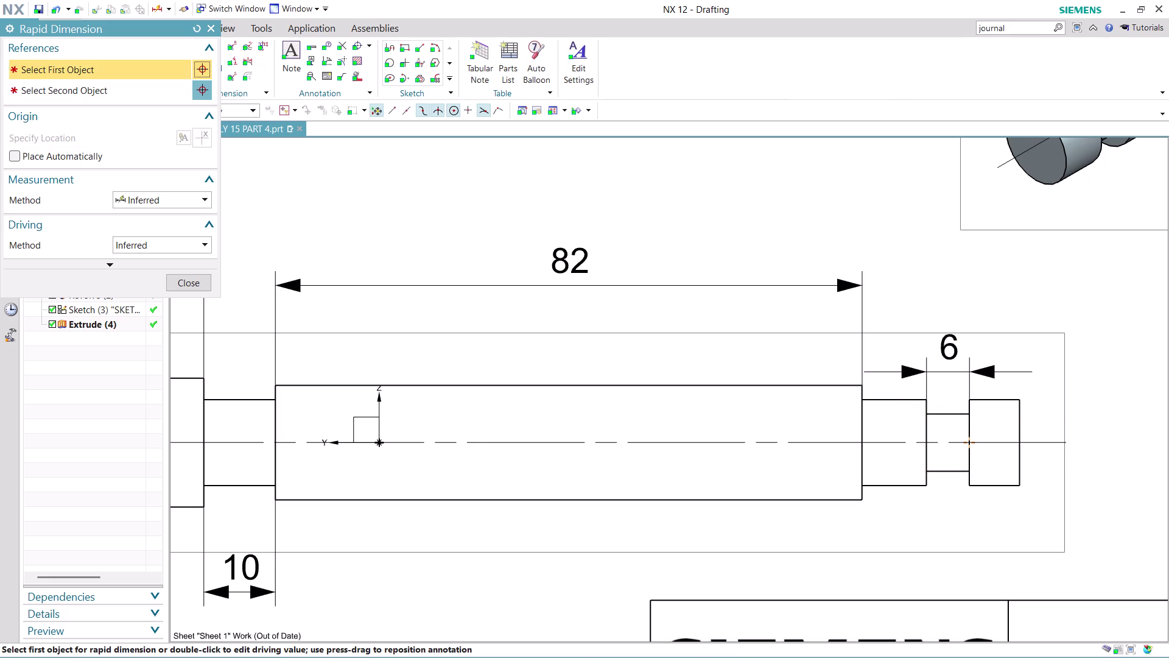
Cancel a misplaced collar dimension and drag the 6 dimension below the neck.
click(972, 486)
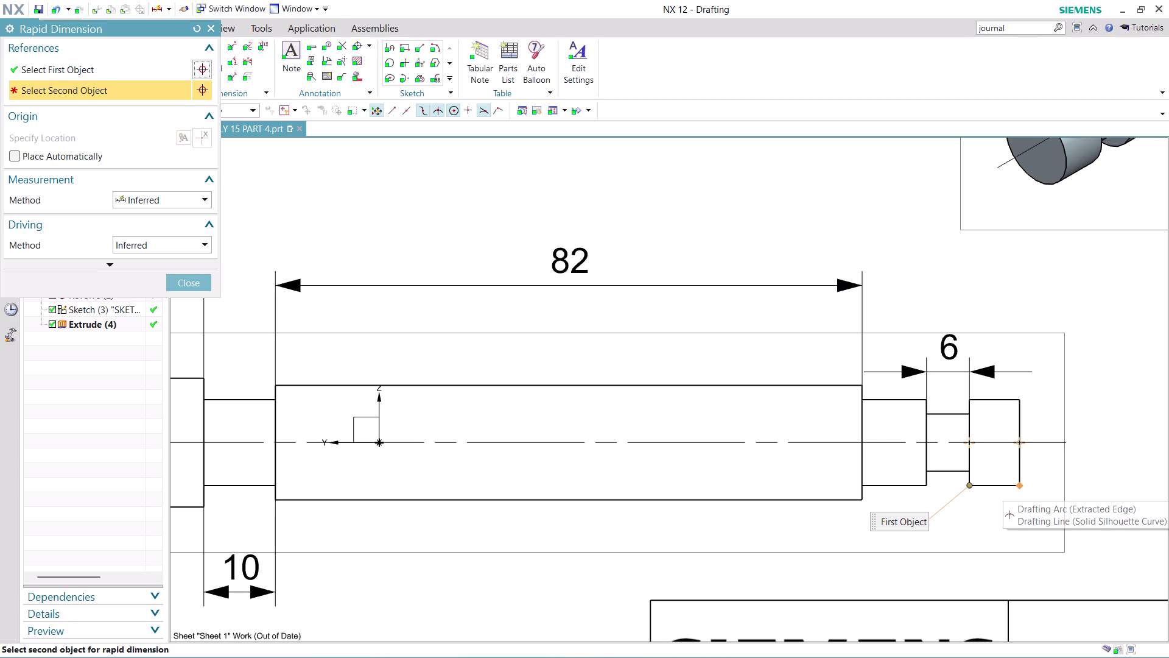
click(1025, 484)
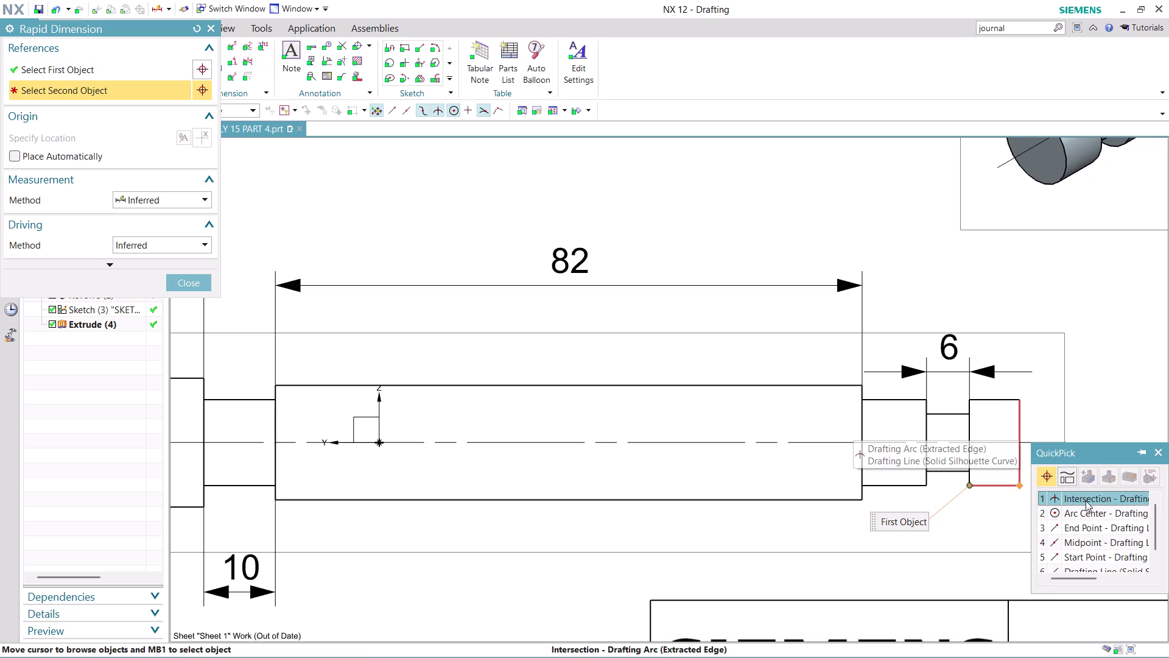
click(1088, 501)
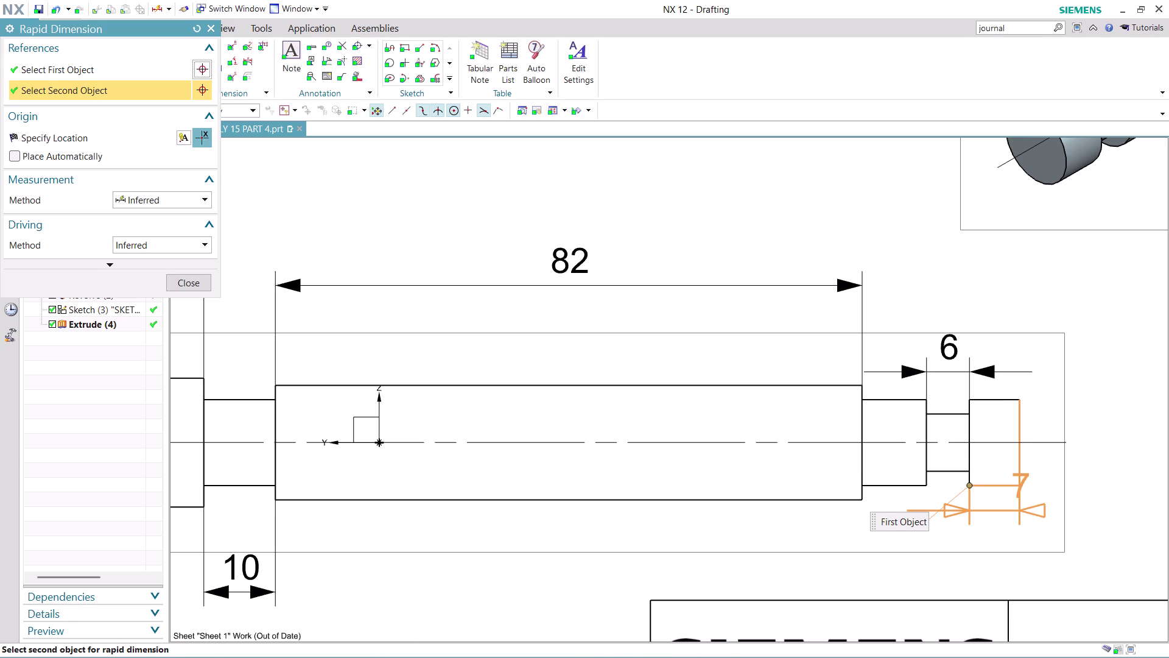
key(Escape)
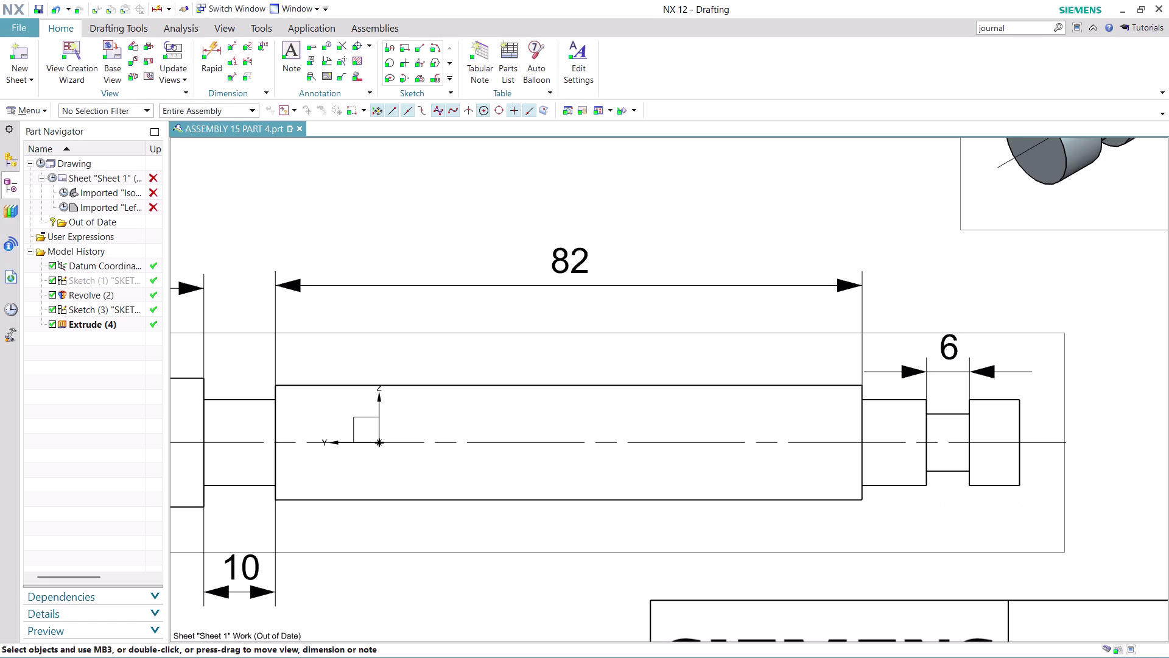
click(213, 53)
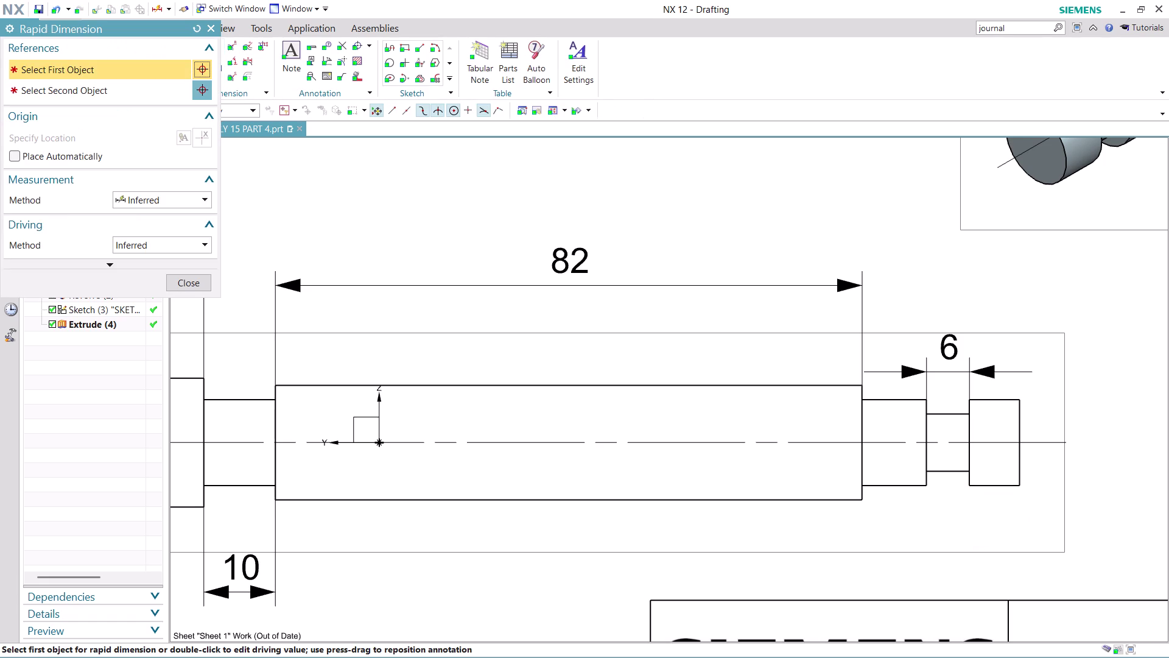
drag(949, 370, 958, 503)
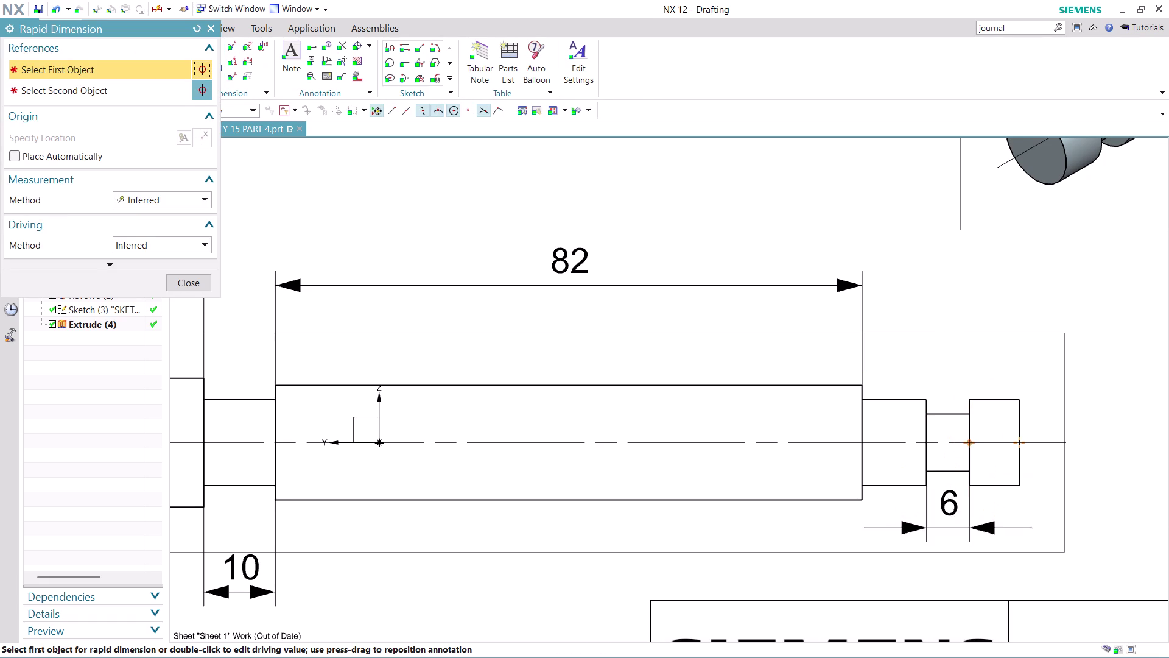
Dimension the end collar as 7 above it and close Rapid Dimension.
click(967, 394)
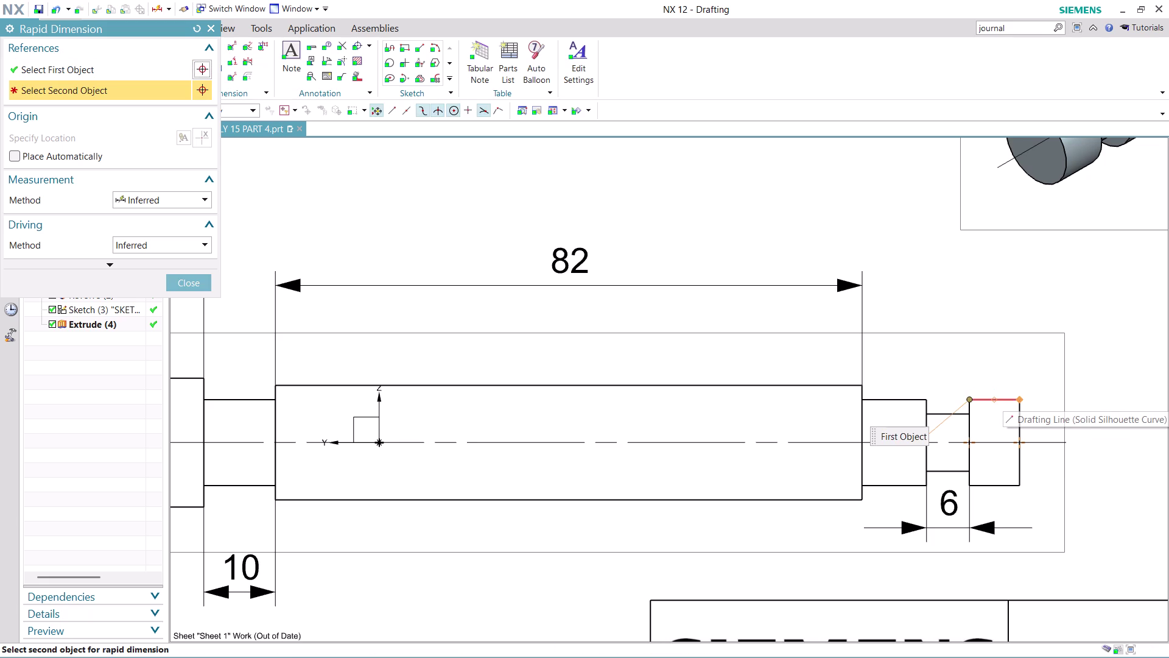
click(1019, 396)
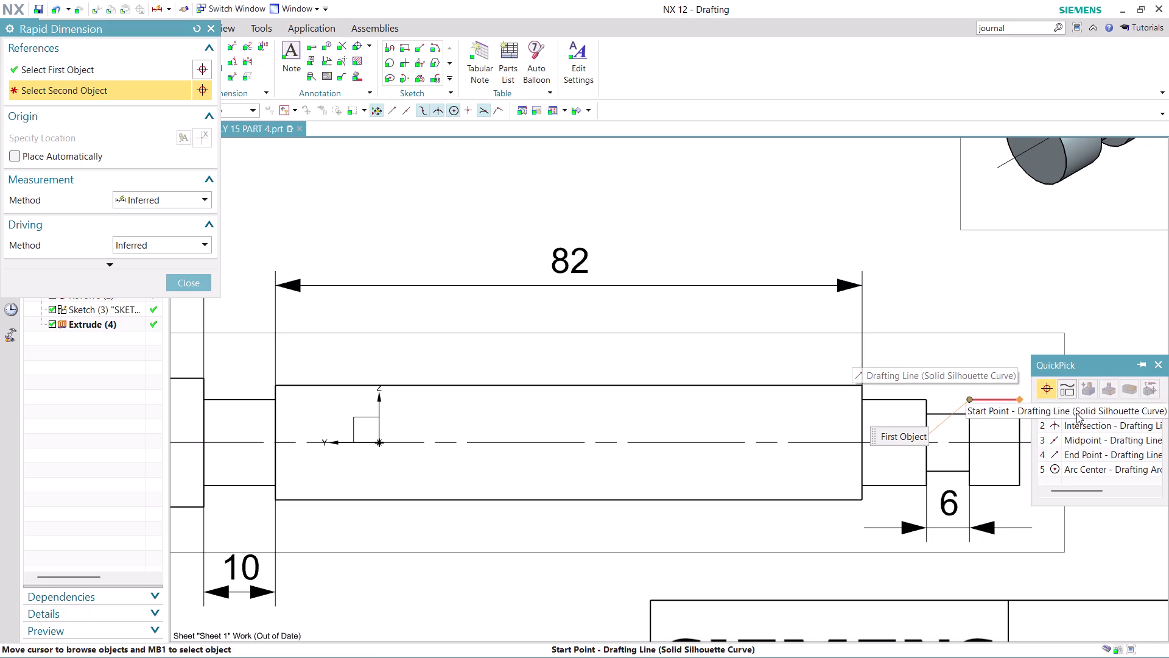
click(1077, 412)
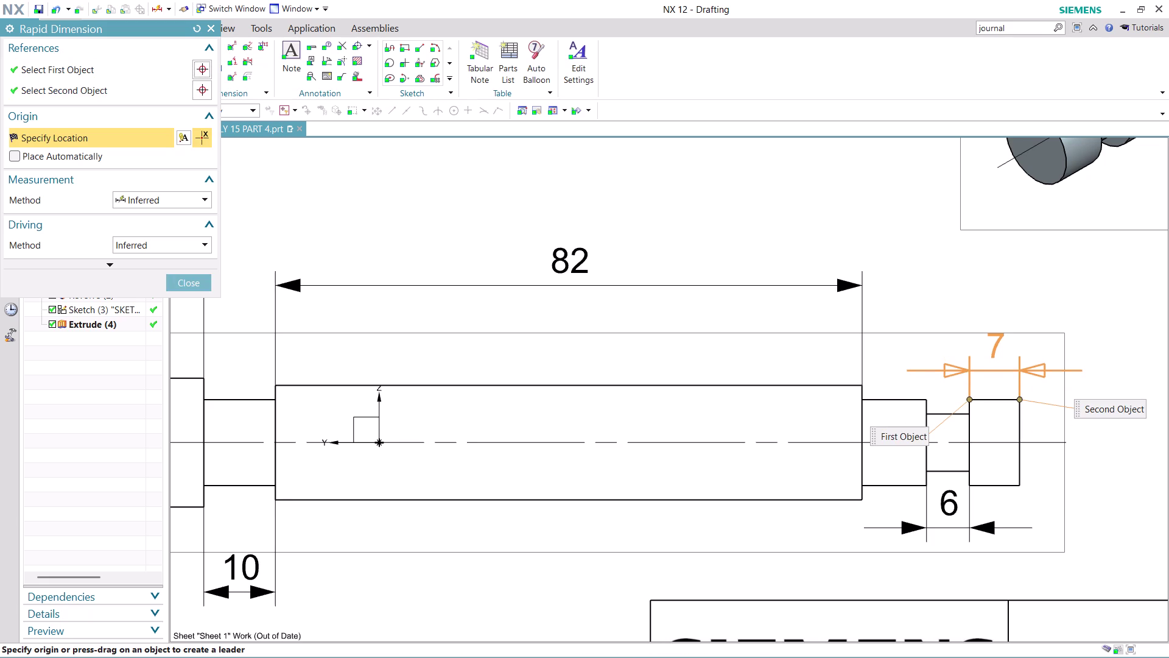
click(994, 349)
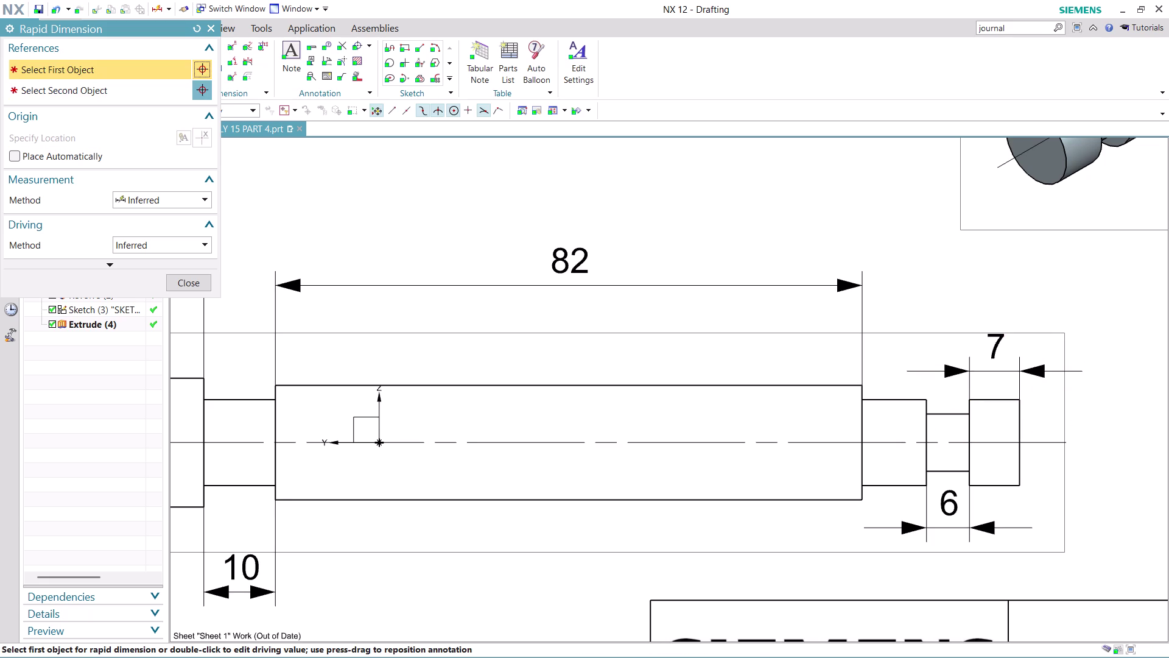
scroll(down, 3)
scroll(down, 3)
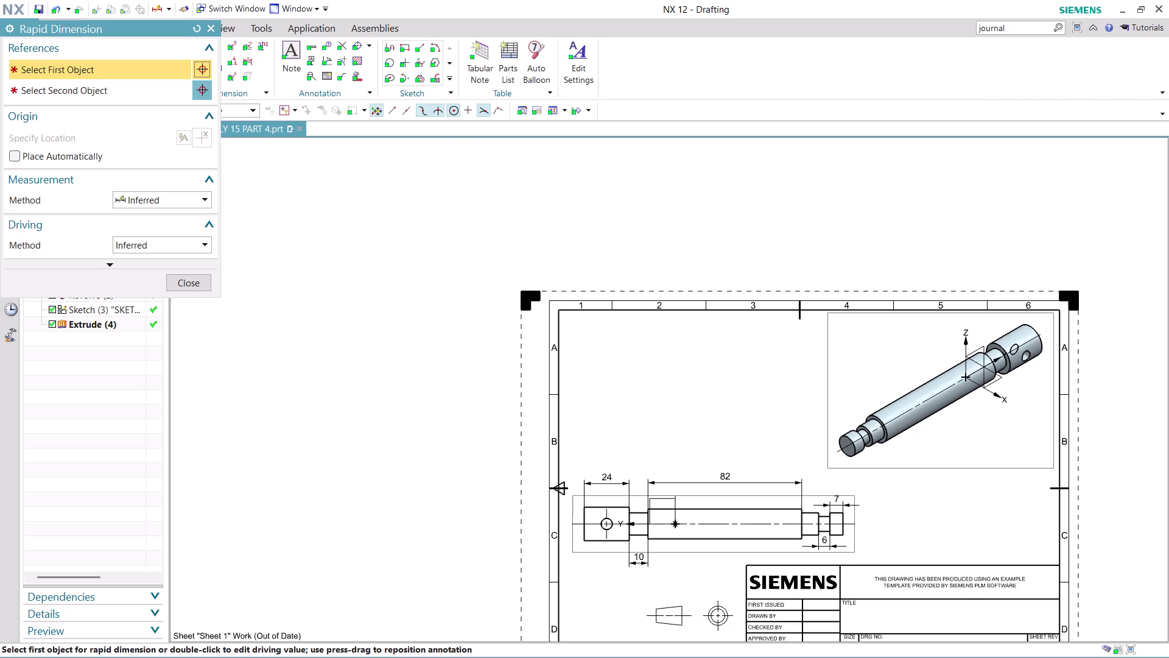
scroll(up, 3)
click(189, 287)
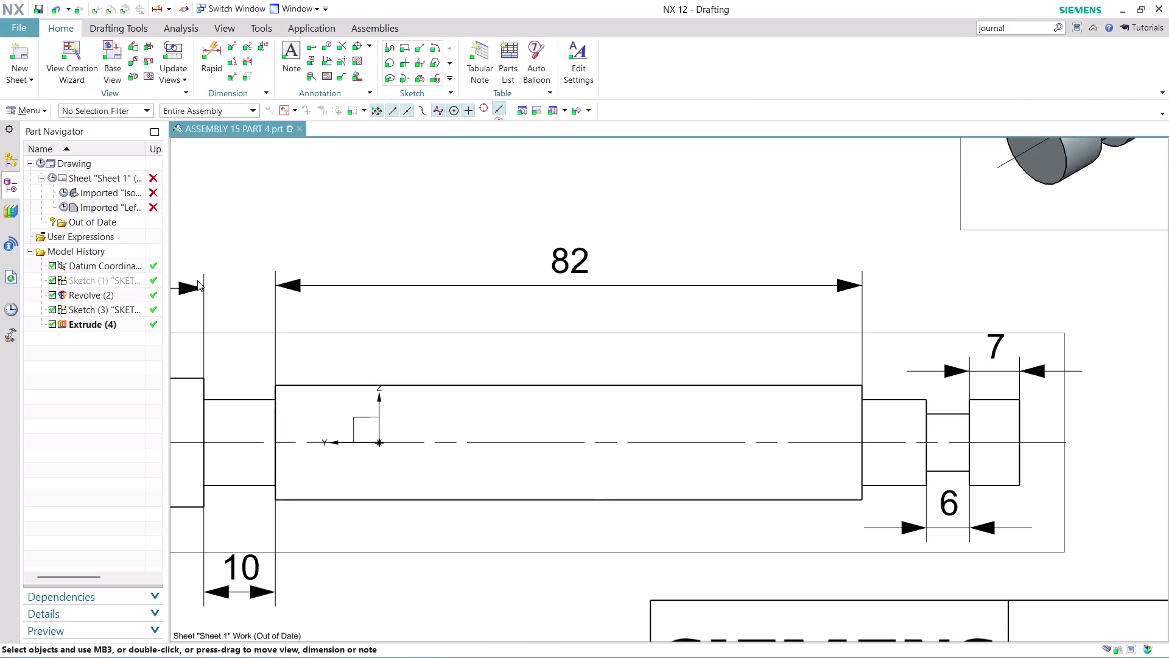
click(233, 41)
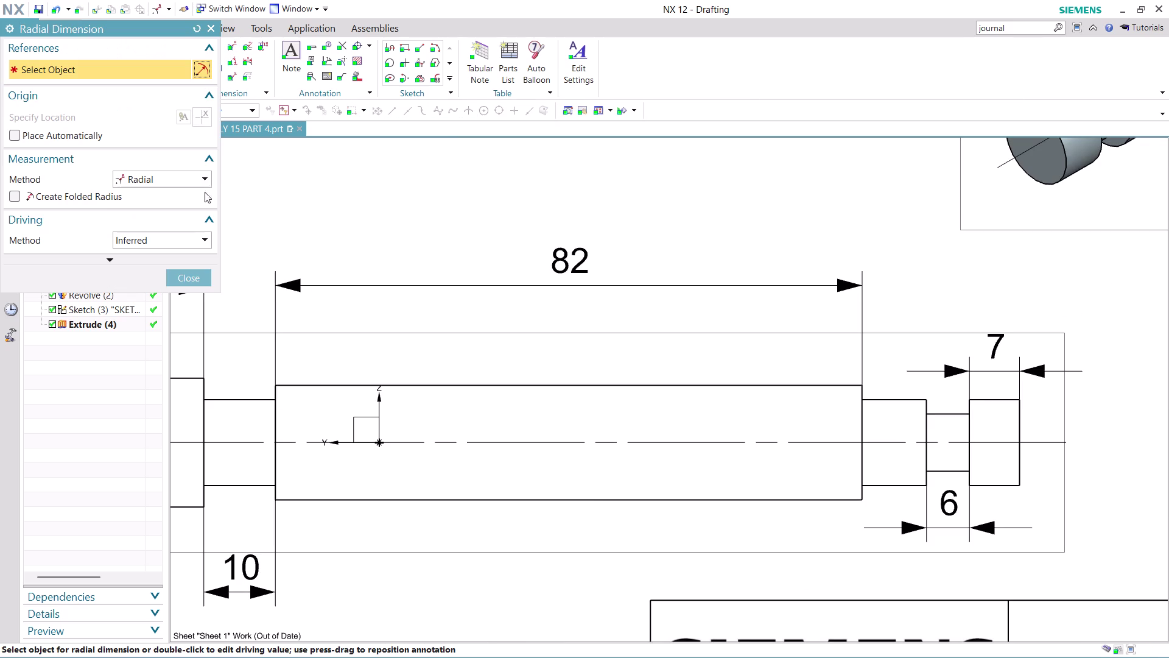
Use the Diametral method to place a Ø6 dimension on the cross hole below the shaft.
click(200, 179)
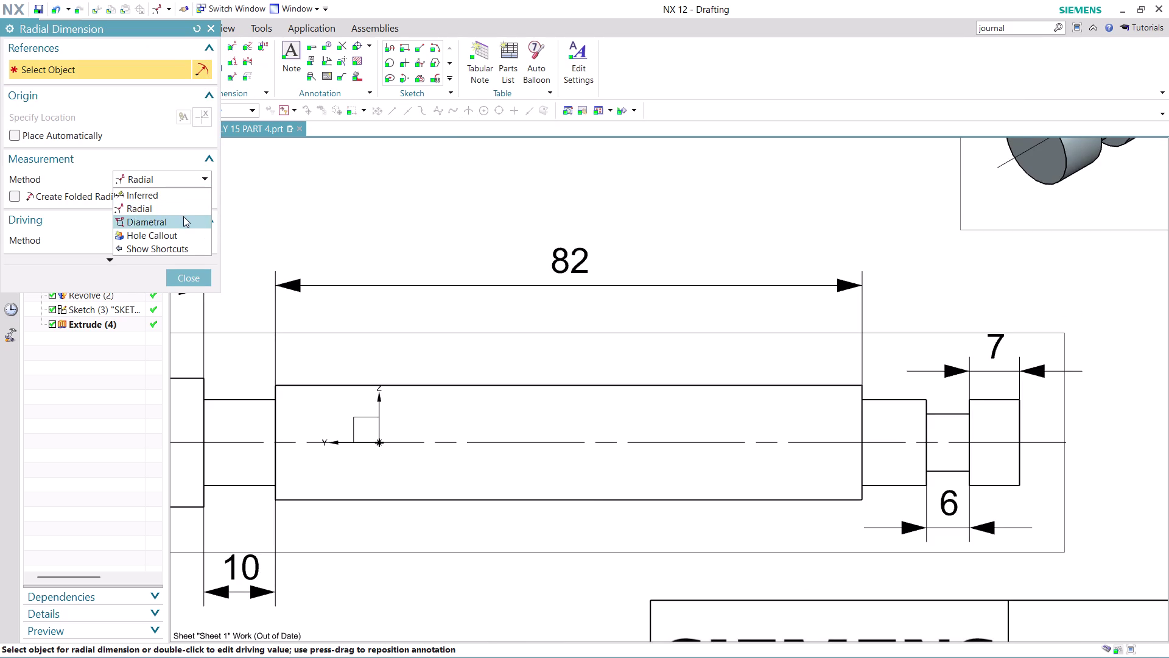
click(183, 217)
scroll(down, 3)
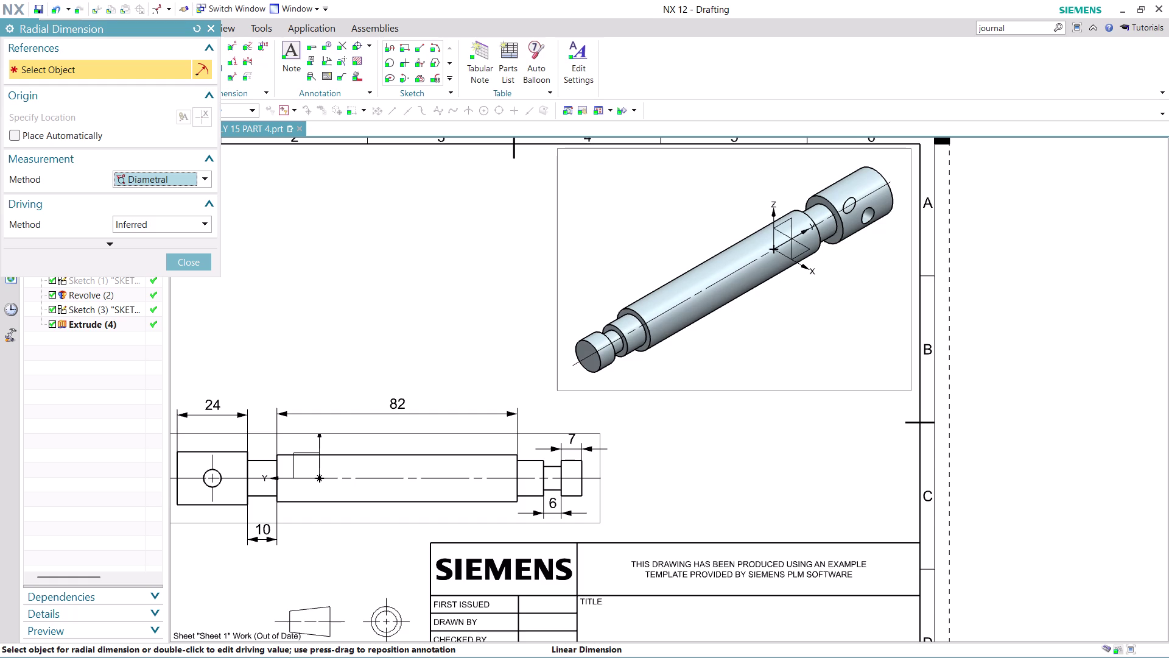
middle_drag(363, 555, 535, 493)
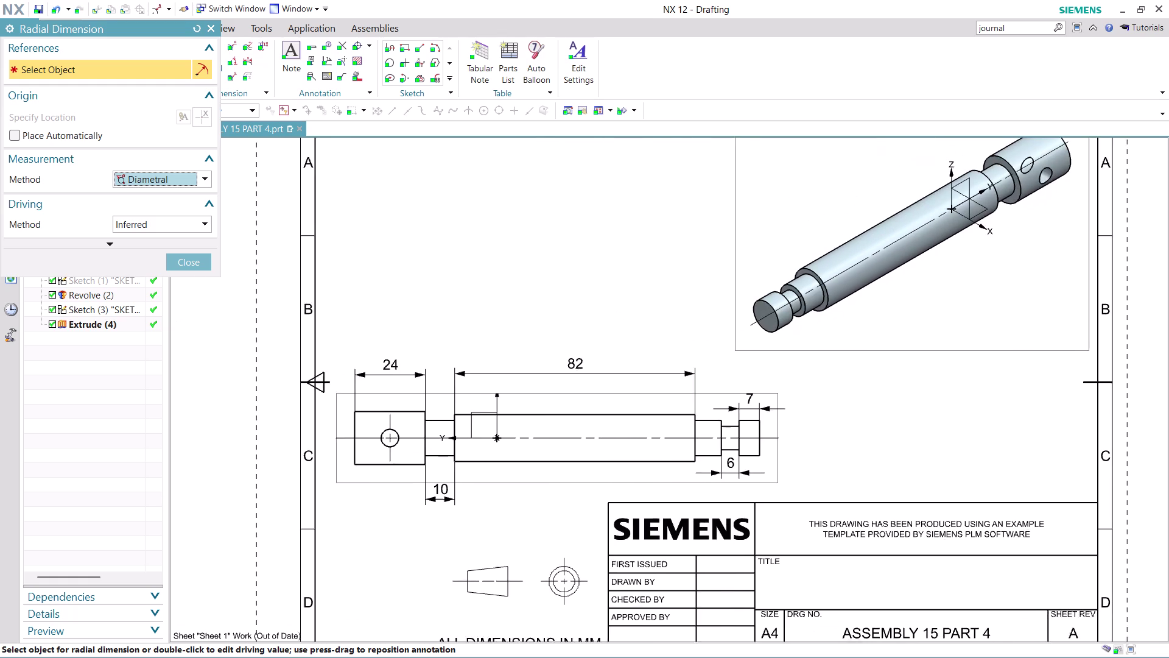
middle_drag(536, 493, 563, 484)
scroll(up, 3)
scroll(up, 3)
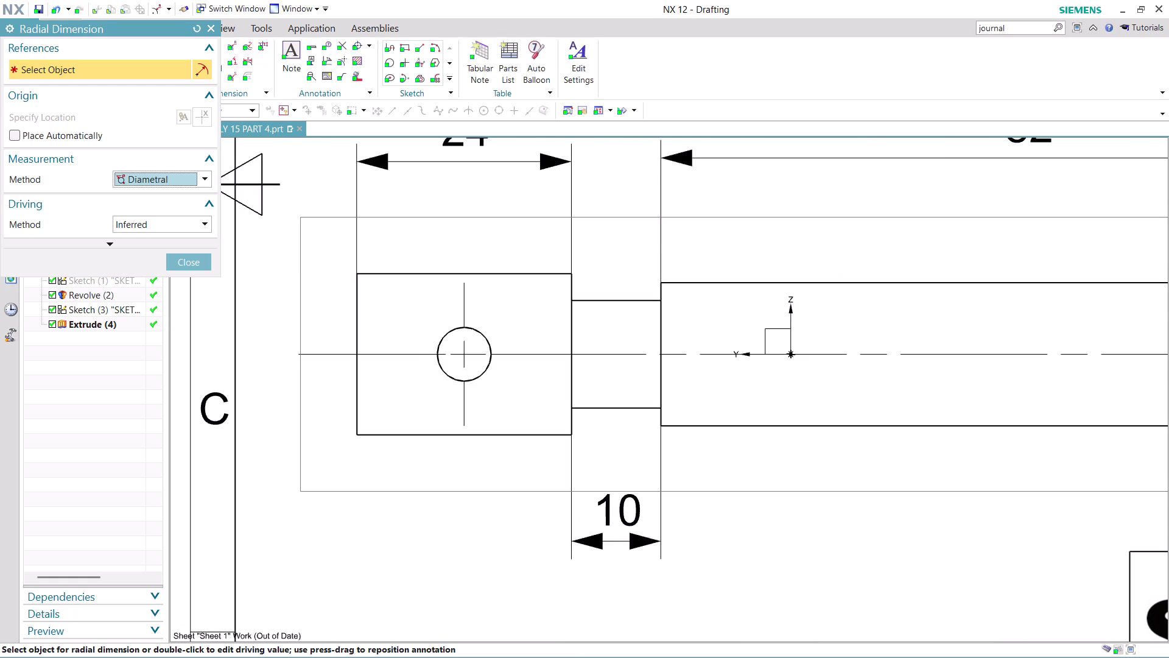
click(462, 381)
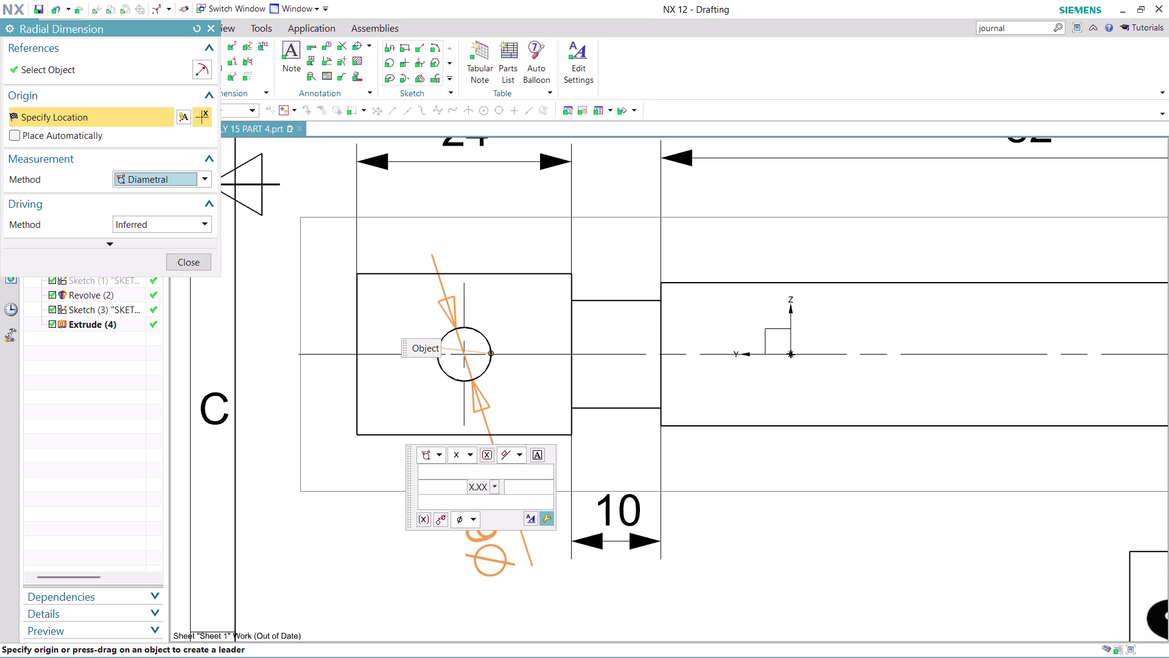
click(487, 550)
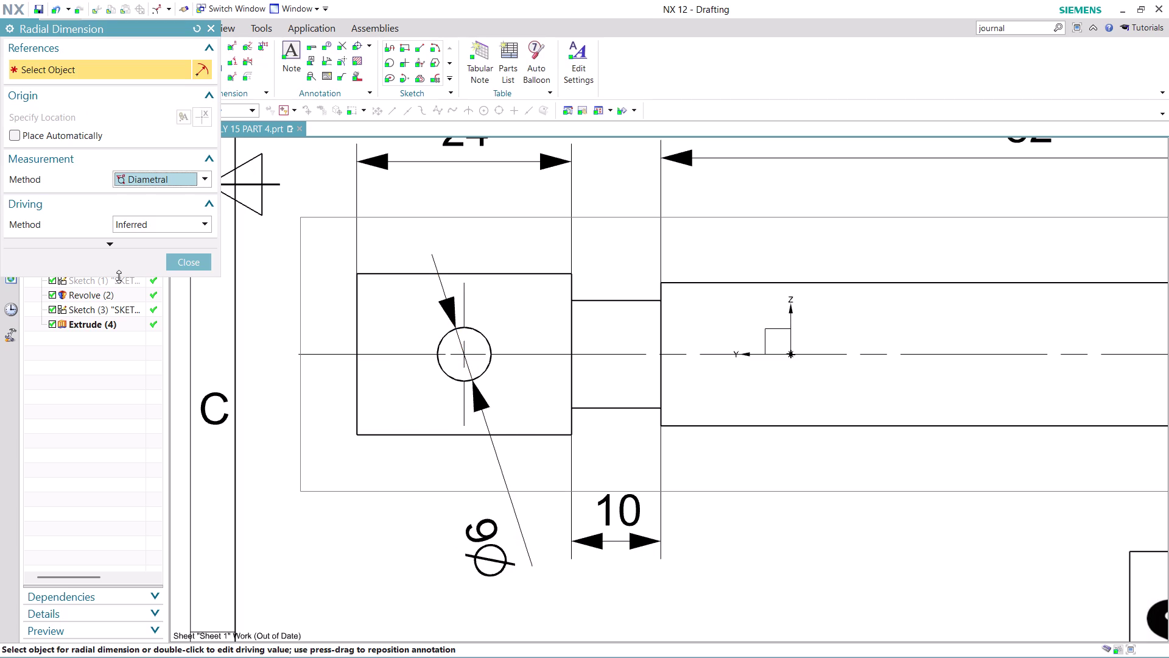
click(195, 268)
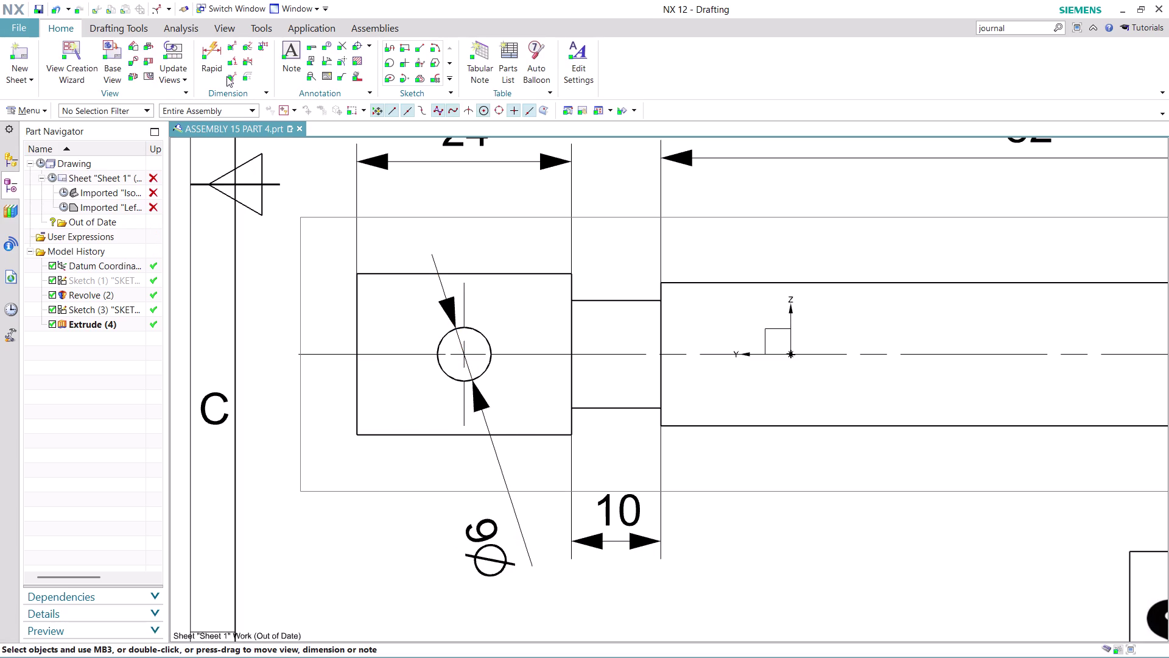
Dimension the hole centre 12 from the shaft's left end, placed below the shaft.
click(210, 43)
scroll(up, 3)
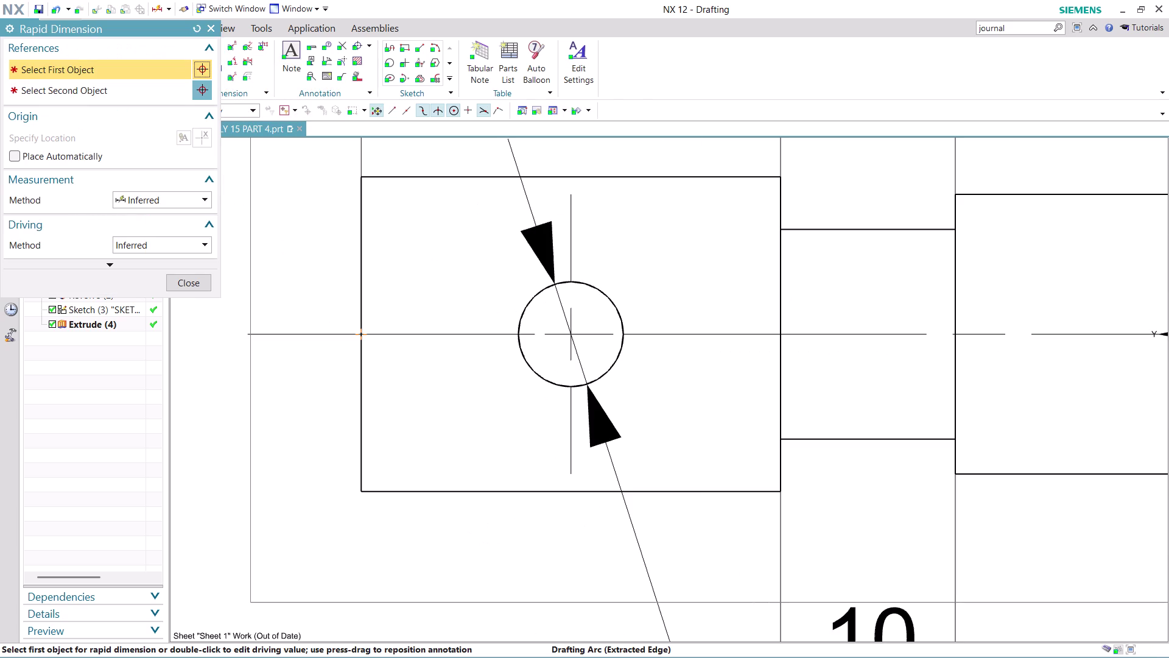
click(574, 334)
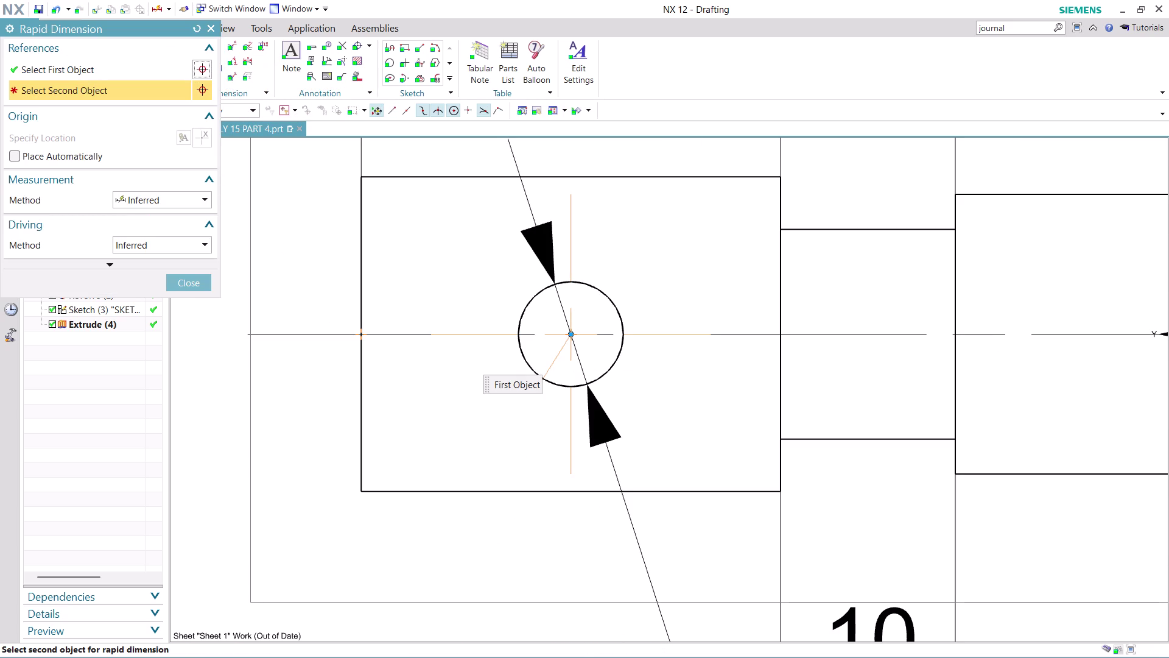
click(360, 335)
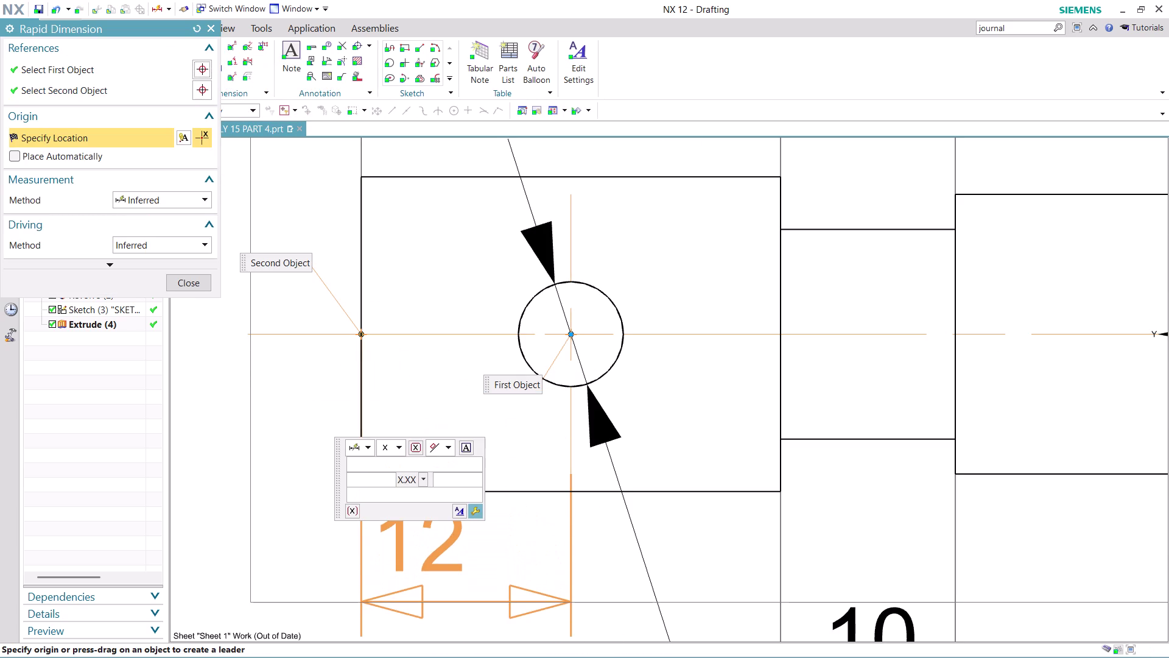
click(416, 540)
scroll(down, 3)
scroll(down, 3)
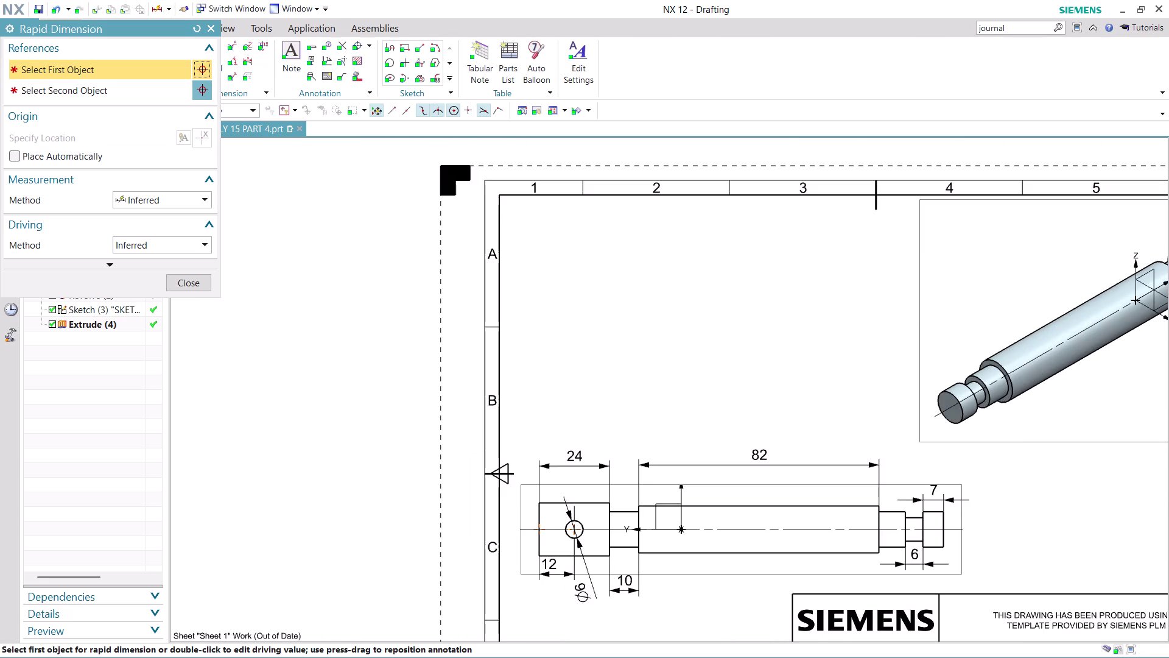
scroll(up, 3)
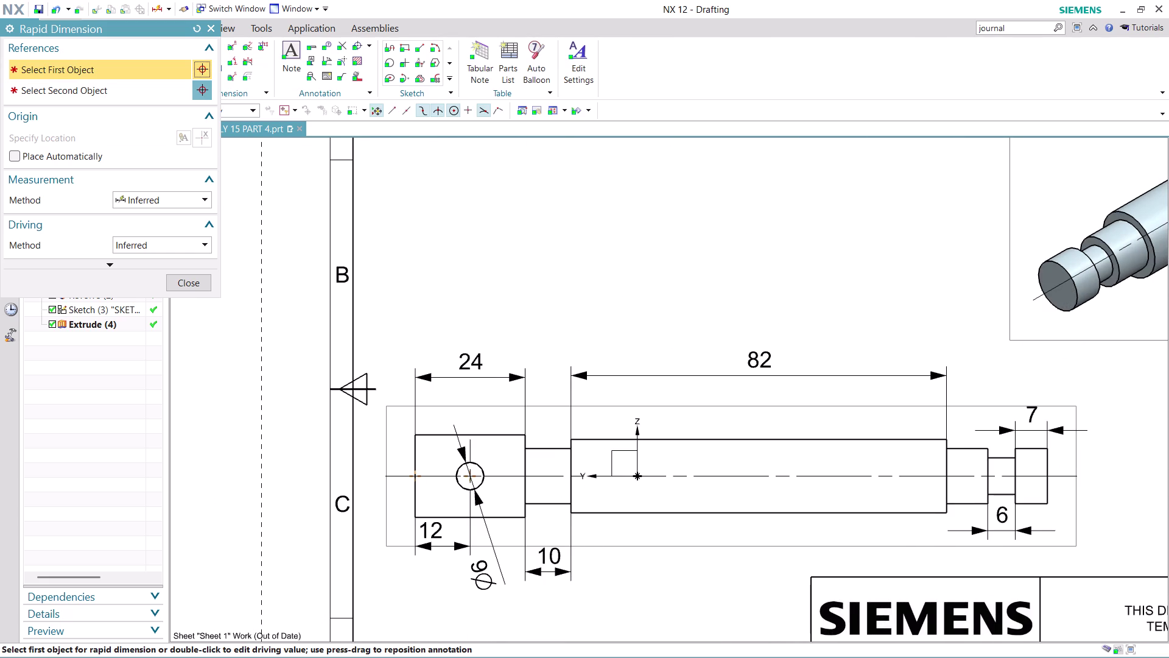
scroll(down, 3)
scroll(down, 3)
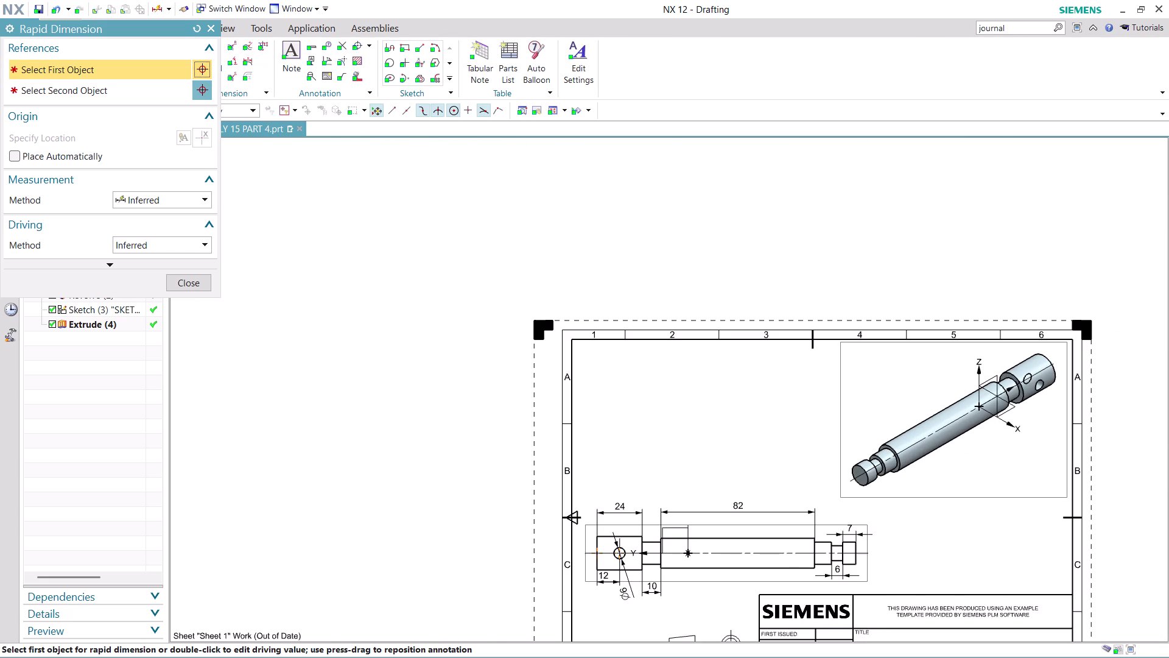
middle_drag(929, 527, 772, 388)
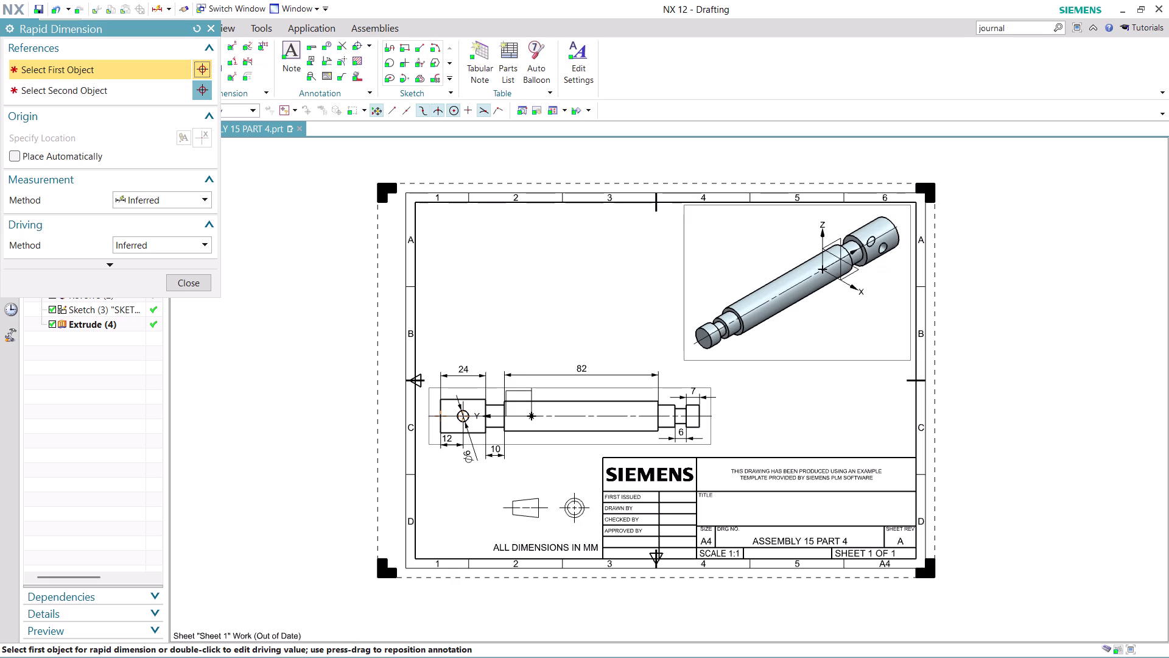
click(190, 276)
Pan and zoom so the whole dimensioned sheet fits in view.
scroll(down, 3)
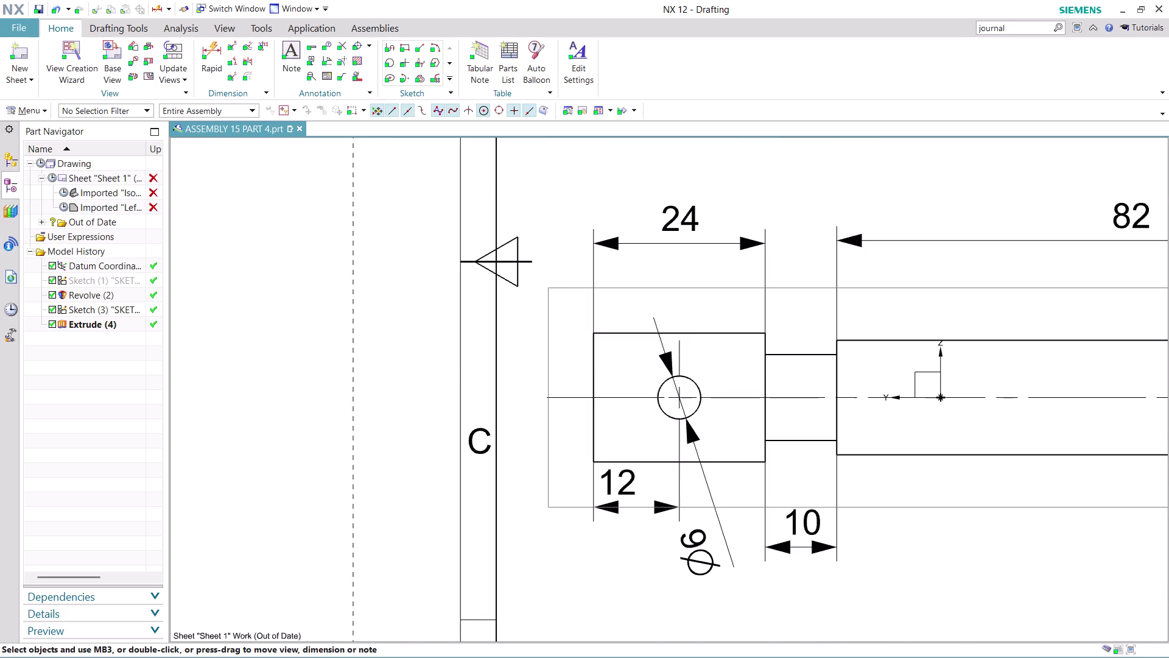
scroll(down, 3)
scroll(up, 3)
middle_drag(950, 506, 949, 506)
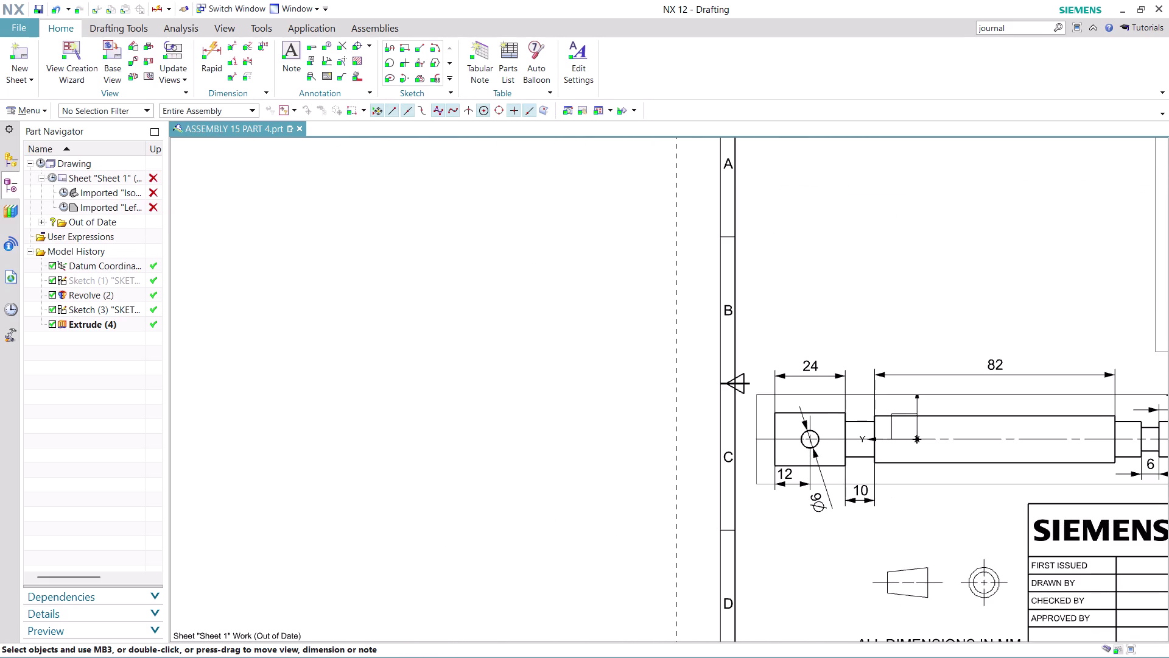
middle_drag(949, 506, 460, 428)
scroll(down, 3)
scroll(up, 3)
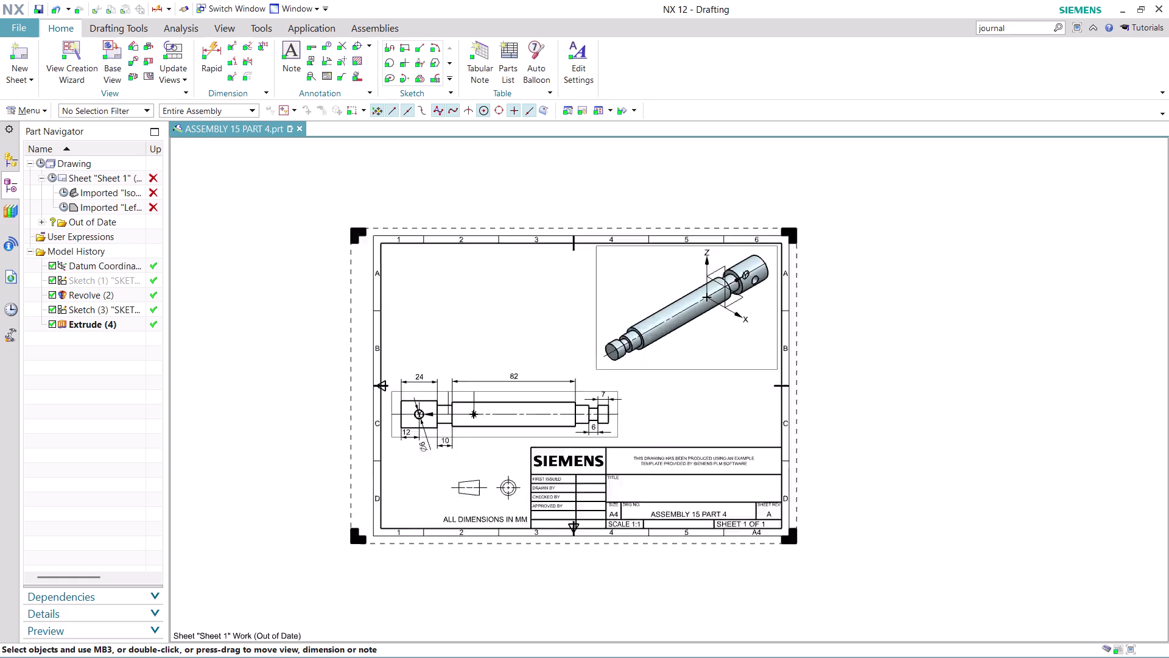
scroll(up, 3)
scroll(up, 3)
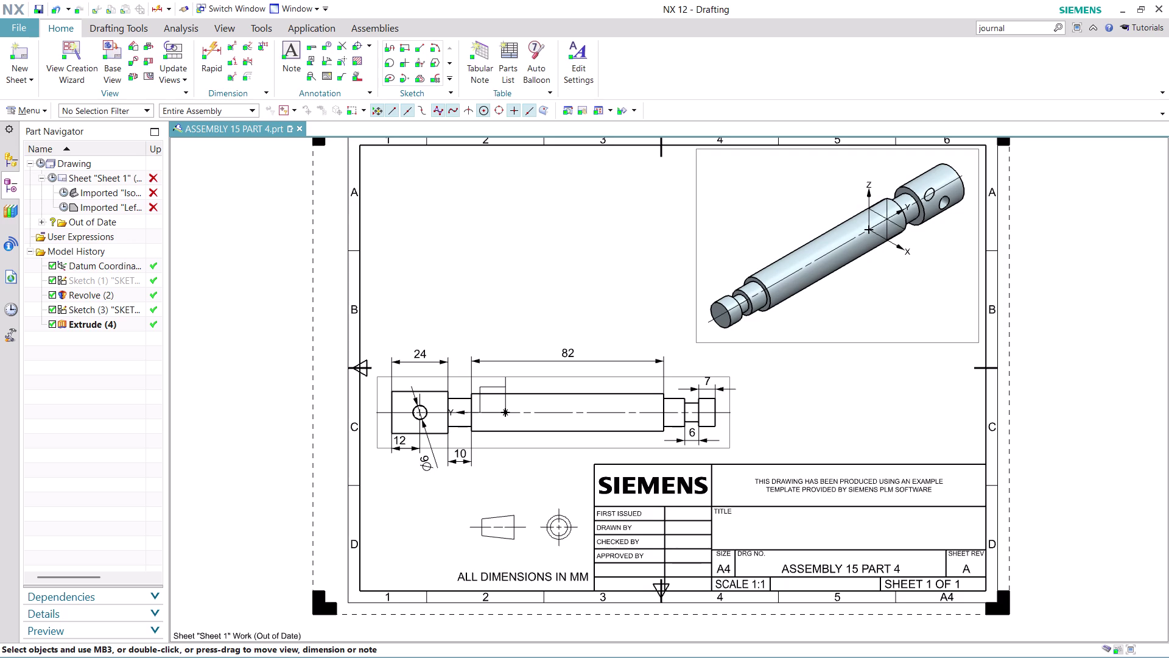
click(16, 24)
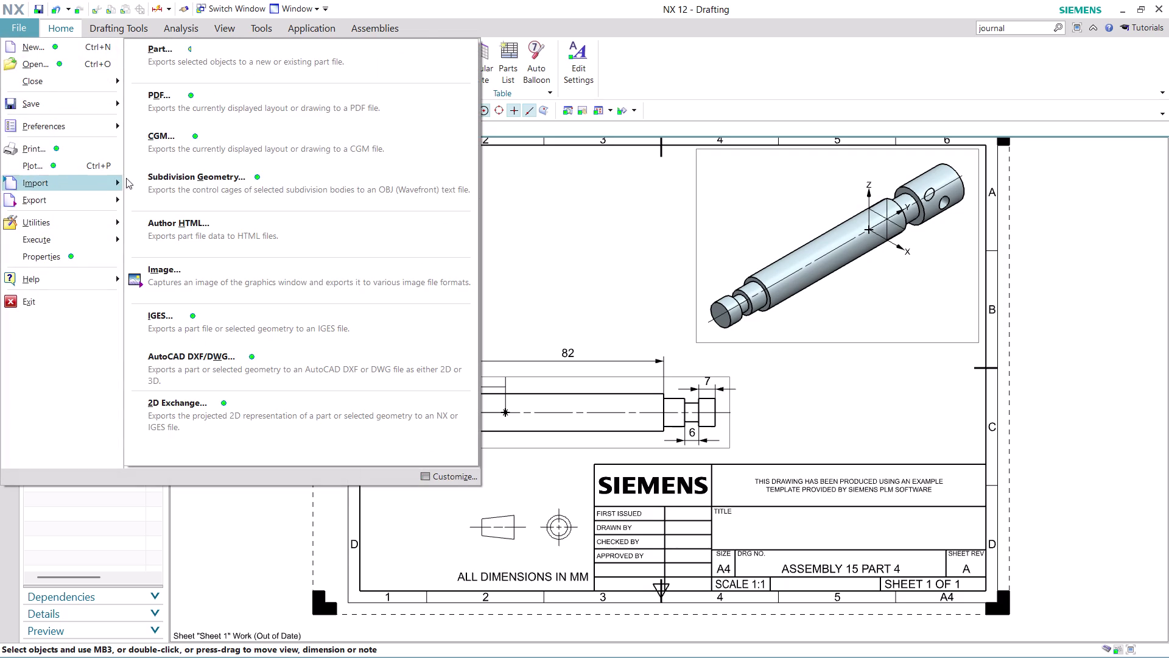
Export Sheet 1 as CGM file 'ASSEMBLY 15 PART 4' in the nx-cad drawing files folder.
click(216, 147)
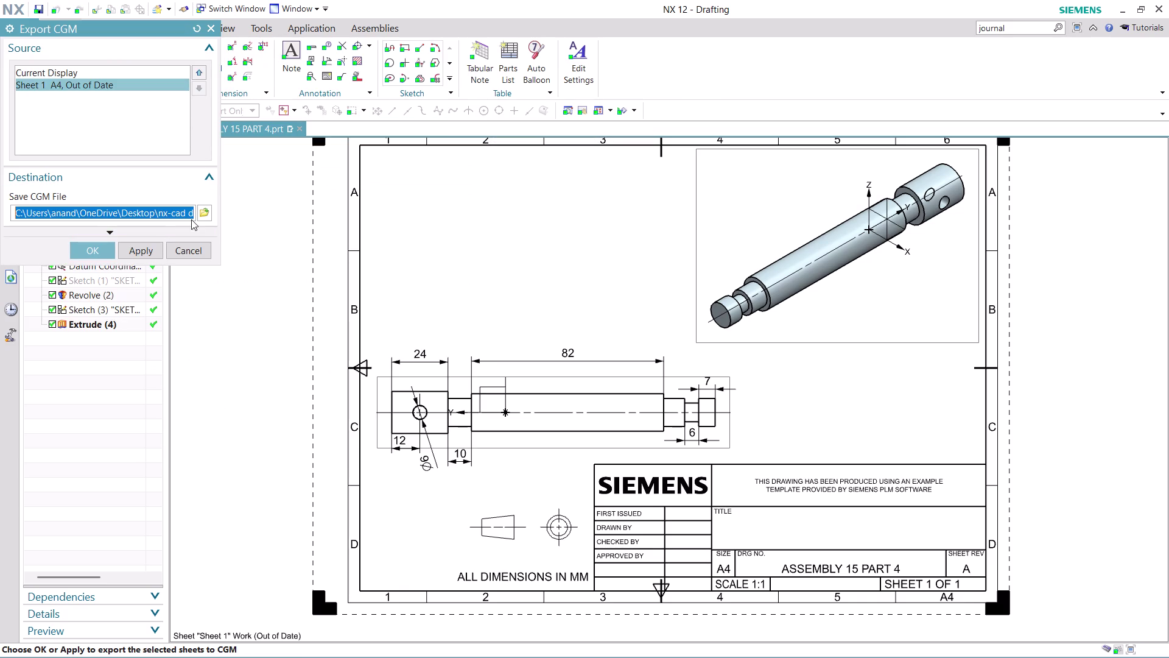
click(203, 210)
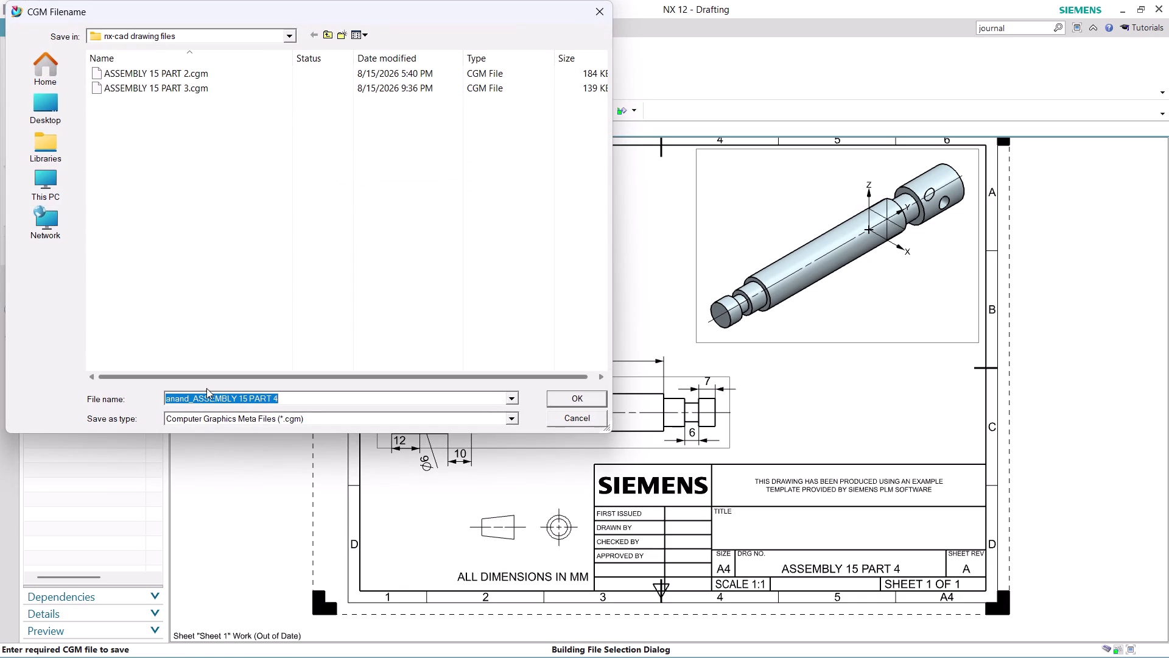
click(191, 399)
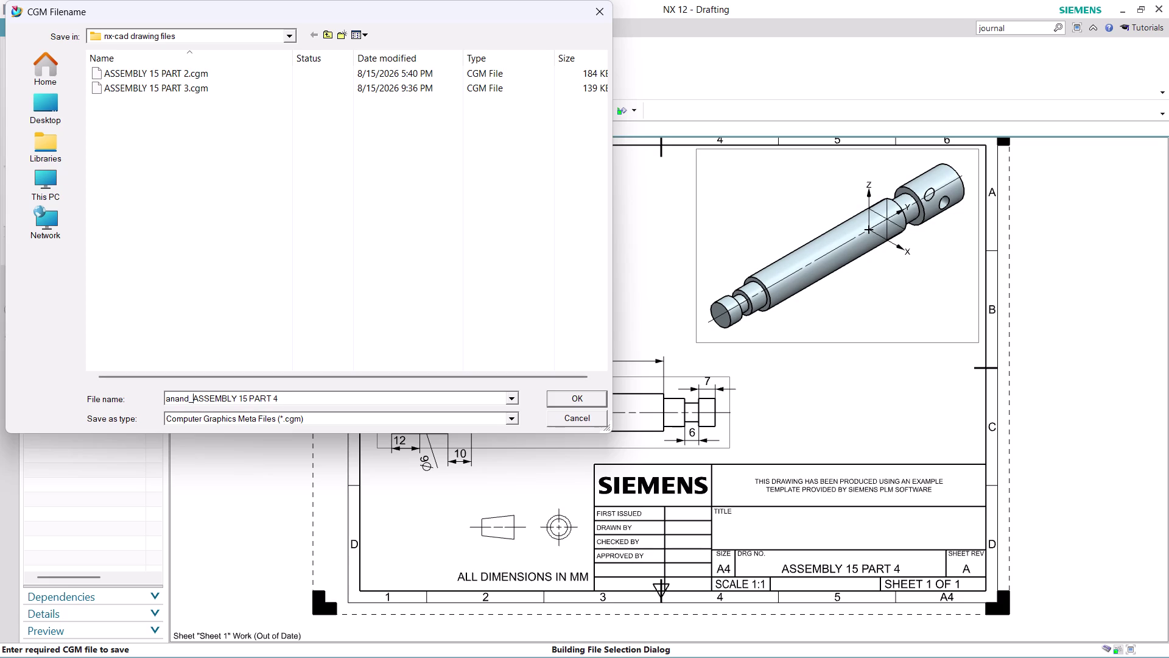
key(BackSpace)
key(BackSpace)
key(BackSpace)
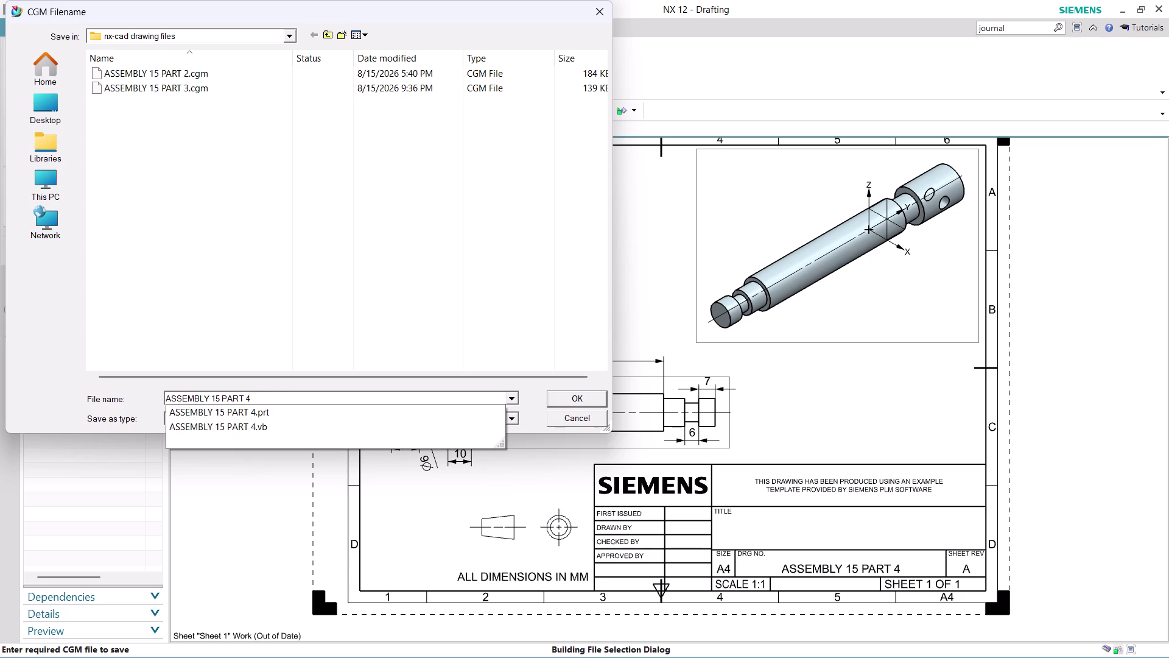
click(587, 401)
click(94, 250)
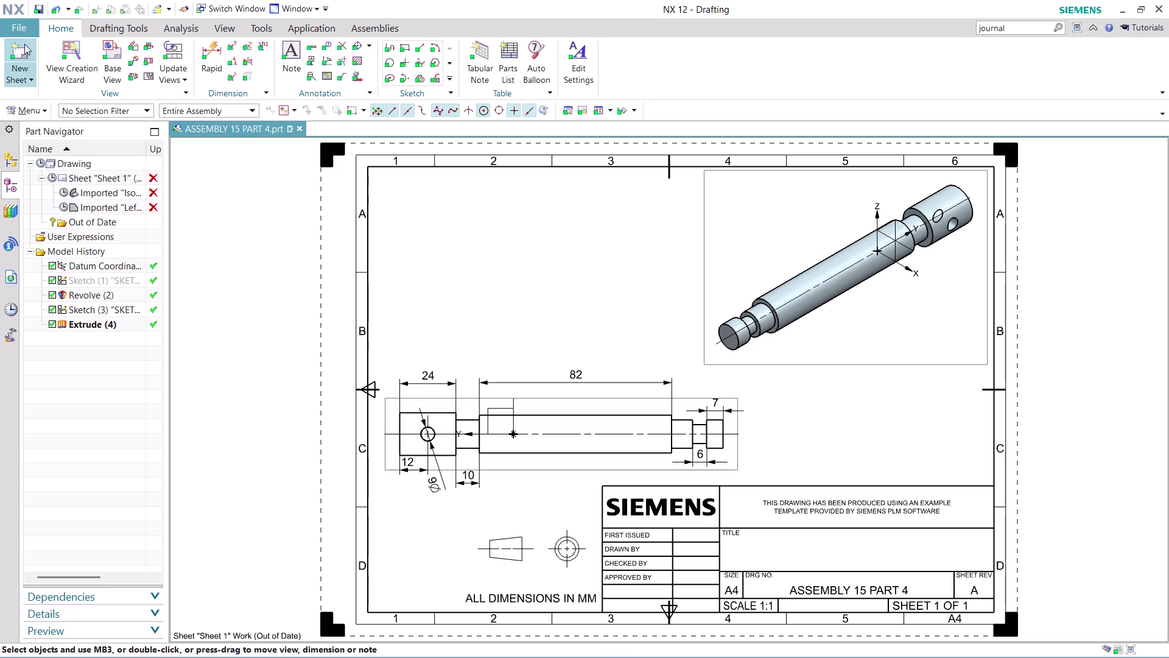
click(25, 17)
click(27, 26)
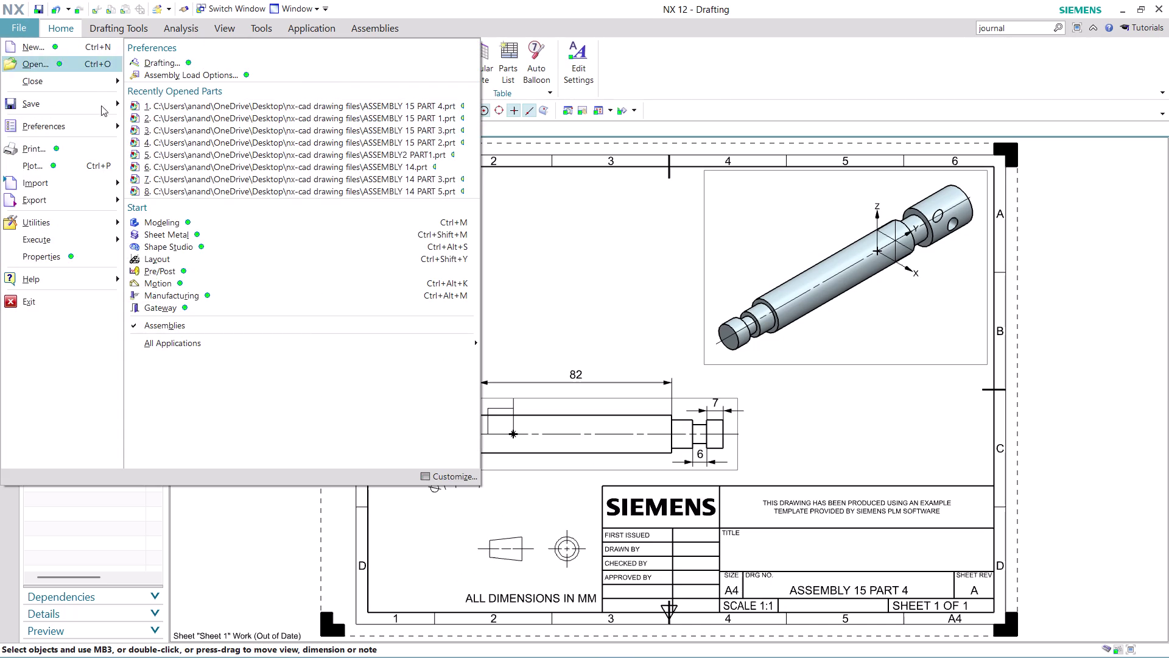
Switch to Modeling and search Command Finder for 'journal'.
click(244, 221)
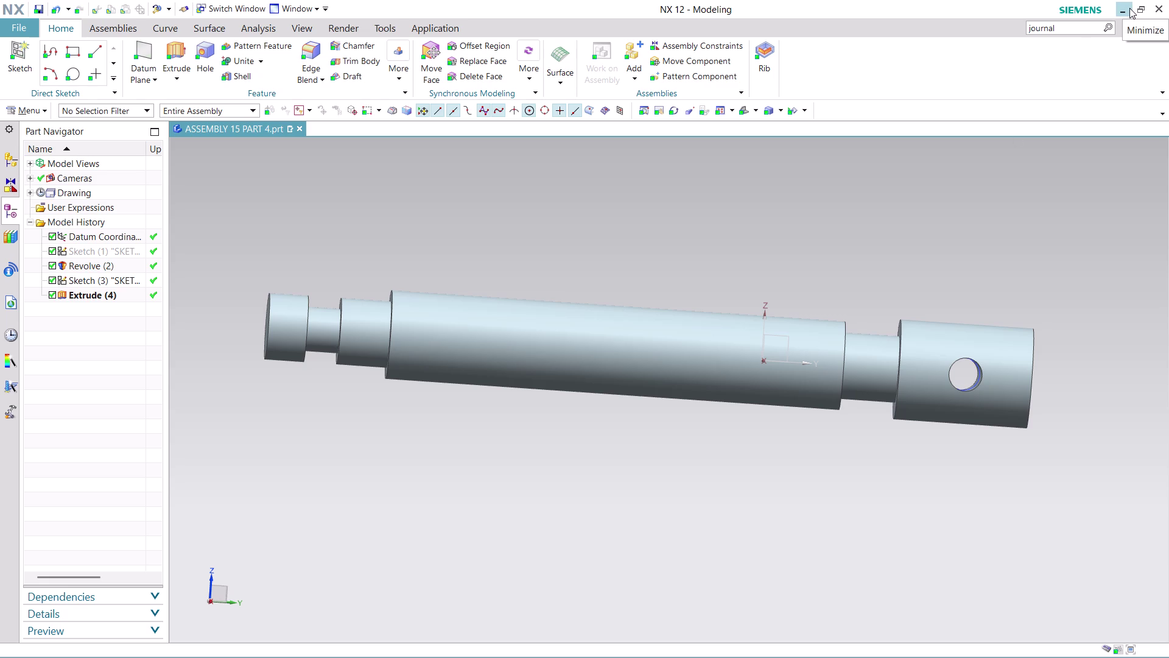
click(1073, 28)
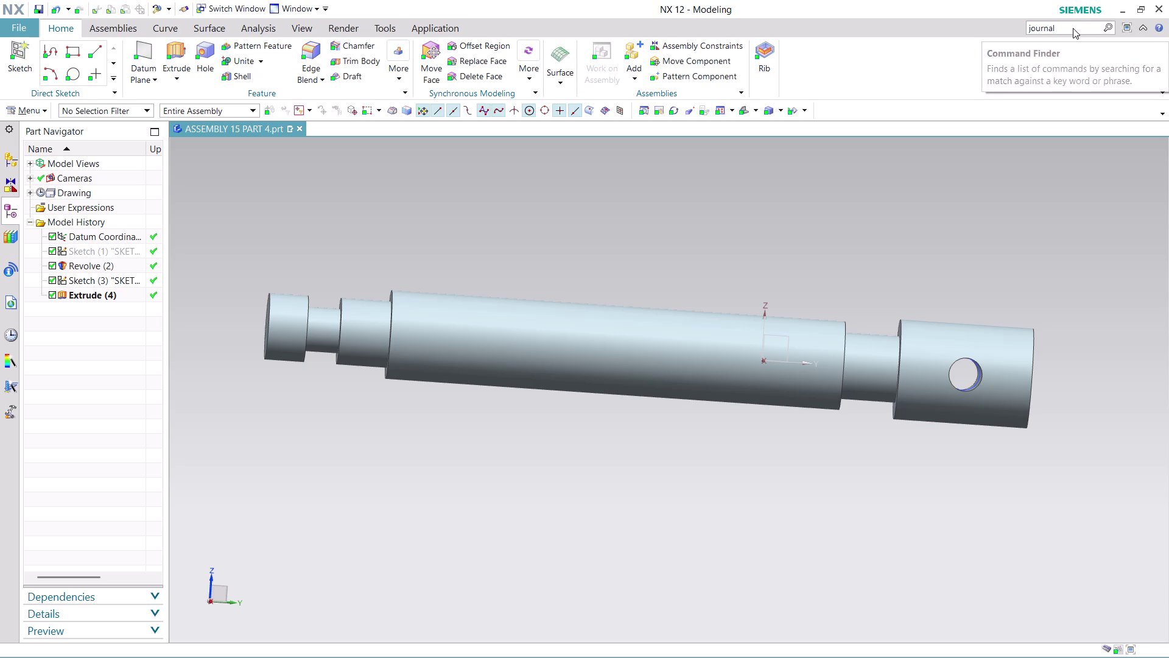
key(Return)
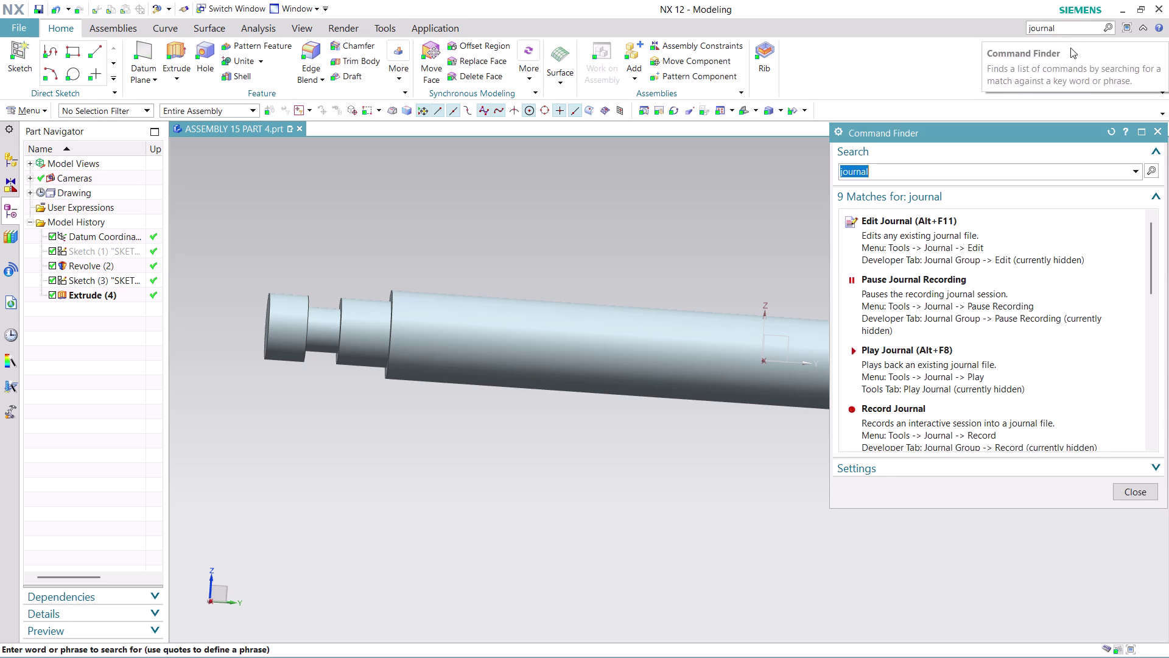
Stop the journal recording and close Command Finder.
scroll(down, 3)
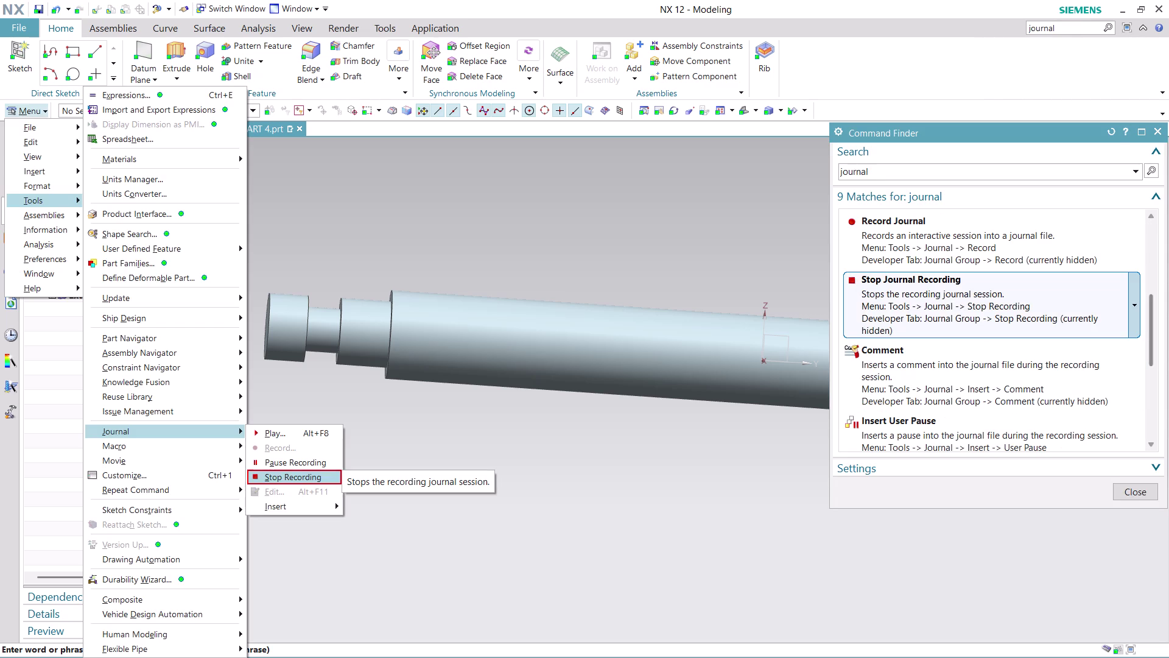
click(941, 291)
click(940, 292)
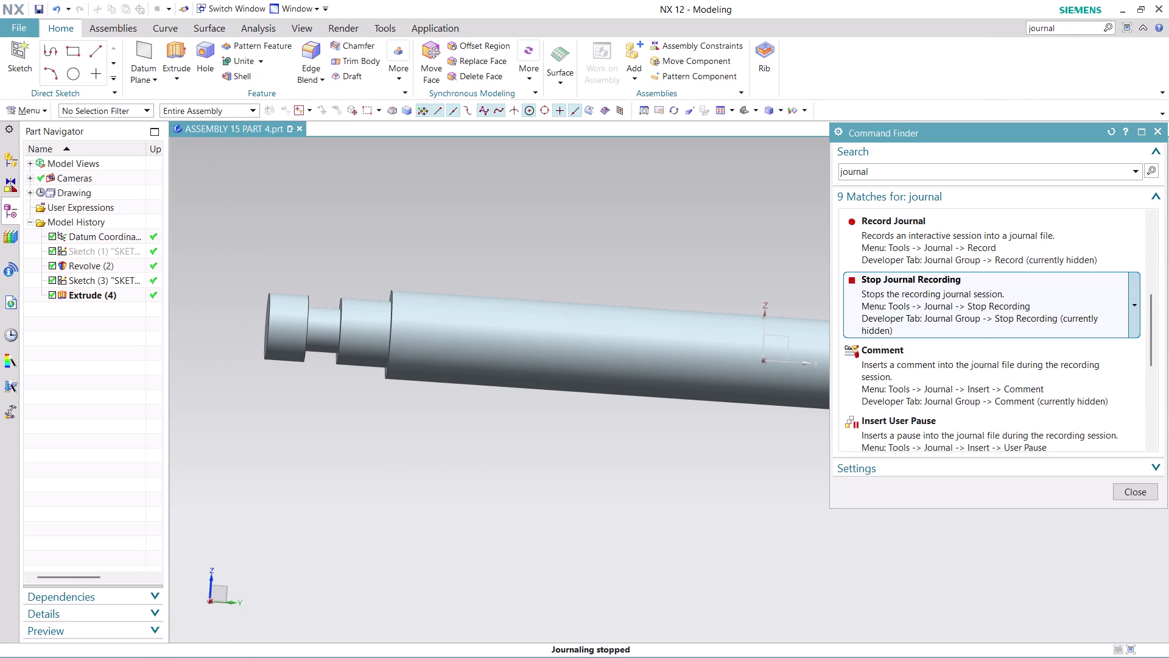
click(940, 291)
click(1129, 486)
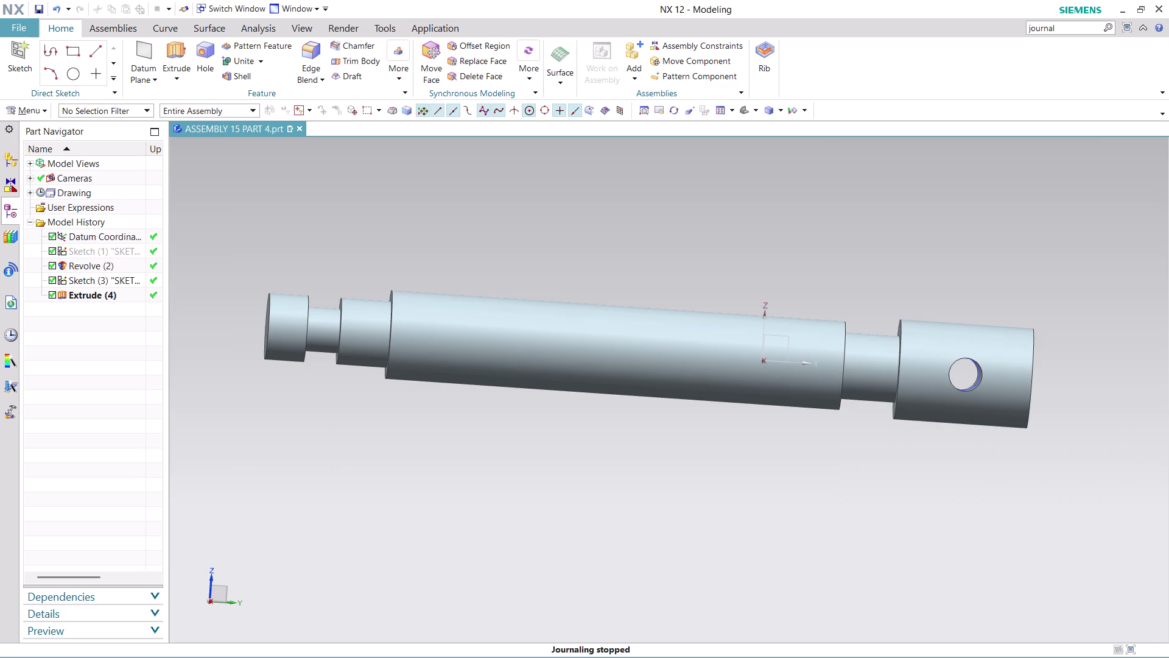